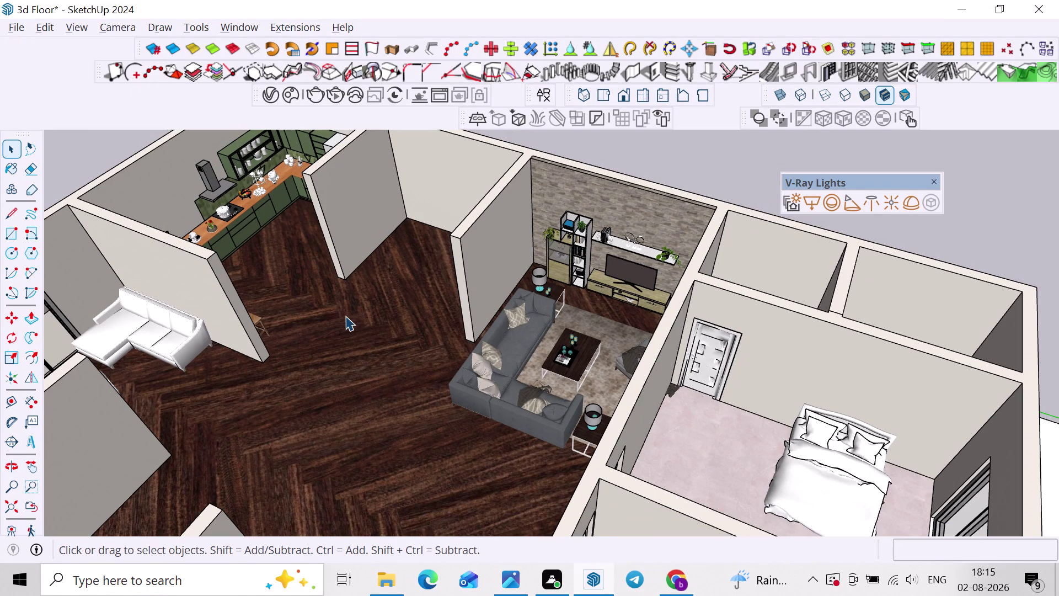
Save the model and search the Cosmos library for 'dining' instead of 'door'.
key(ctrl+s)
click(289, 96)
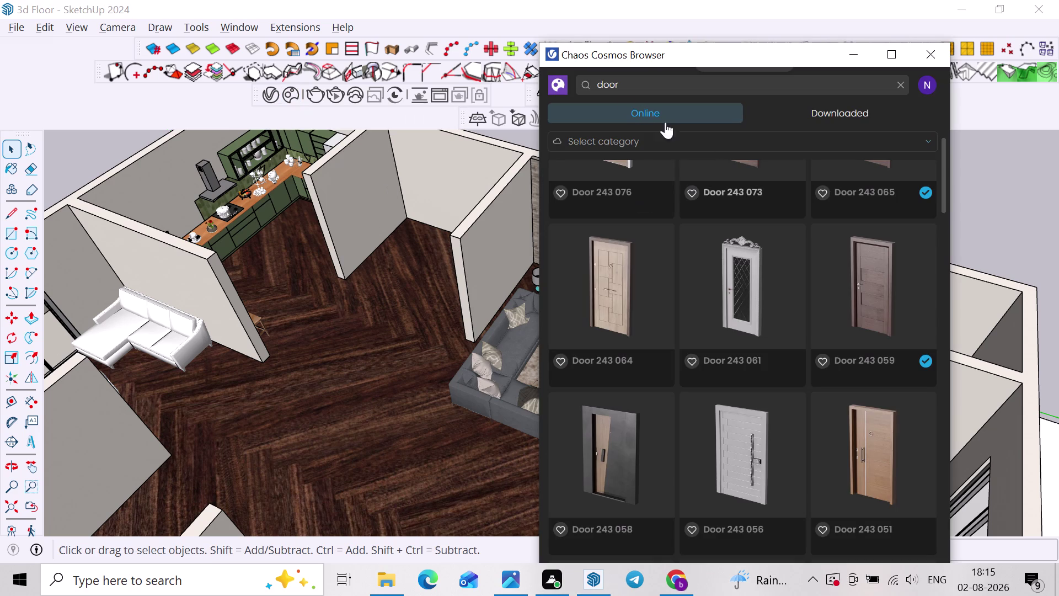
drag(627, 88, 570, 87)
text(di)
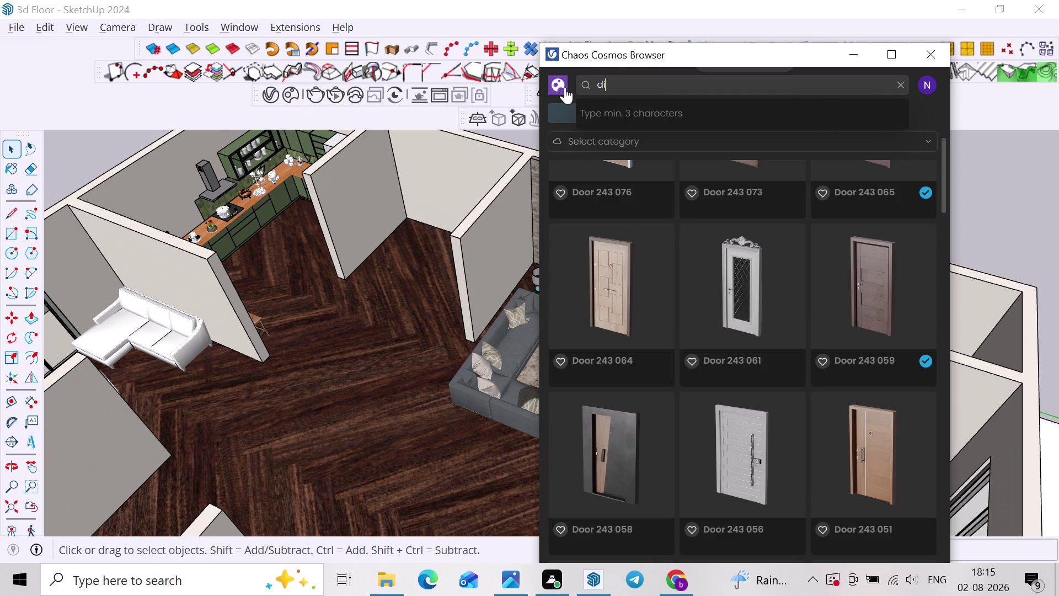
key(n)
key(i)
key(n)
key(g)
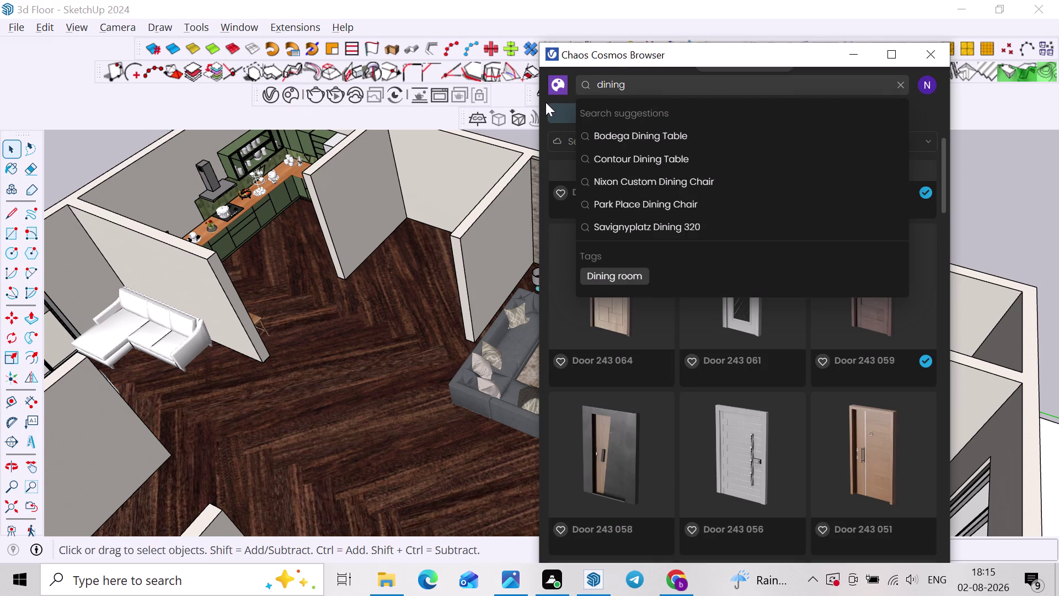
key(Return)
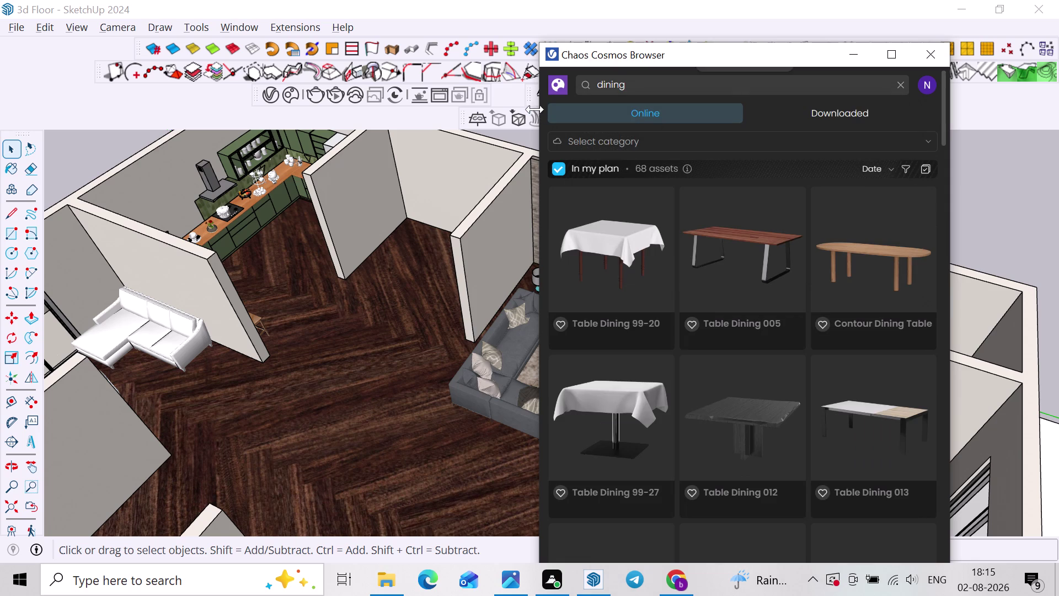
Scroll through the 'dining' search results.
scroll(down, 3)
scroll(down, 3)
scroll(down, 3)
scroll(down, 3)
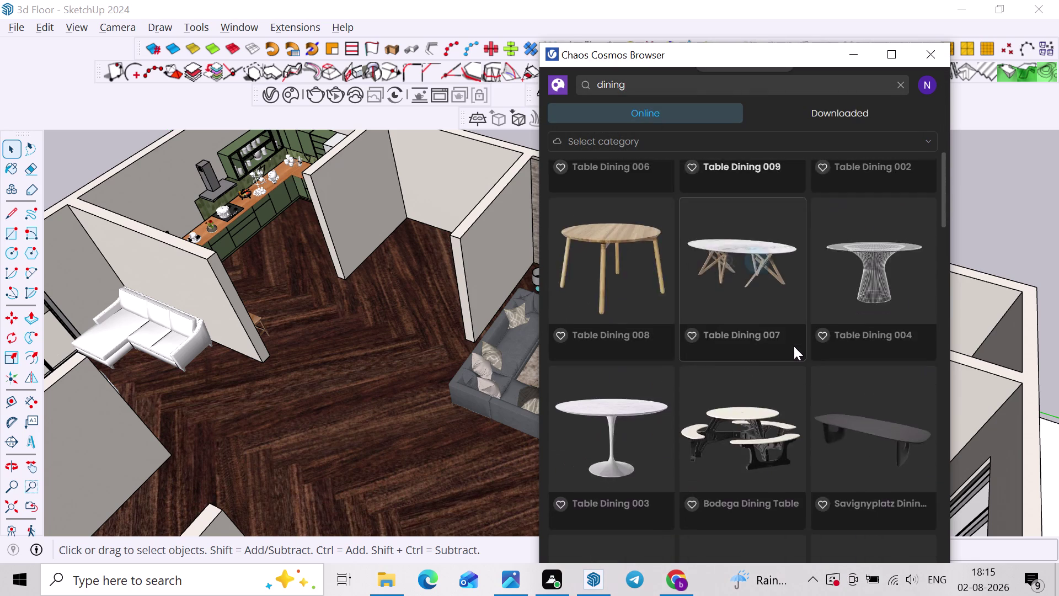
scroll(down, 3)
scroll(down, 3)
scroll(down, 3)
scroll(down, 3)
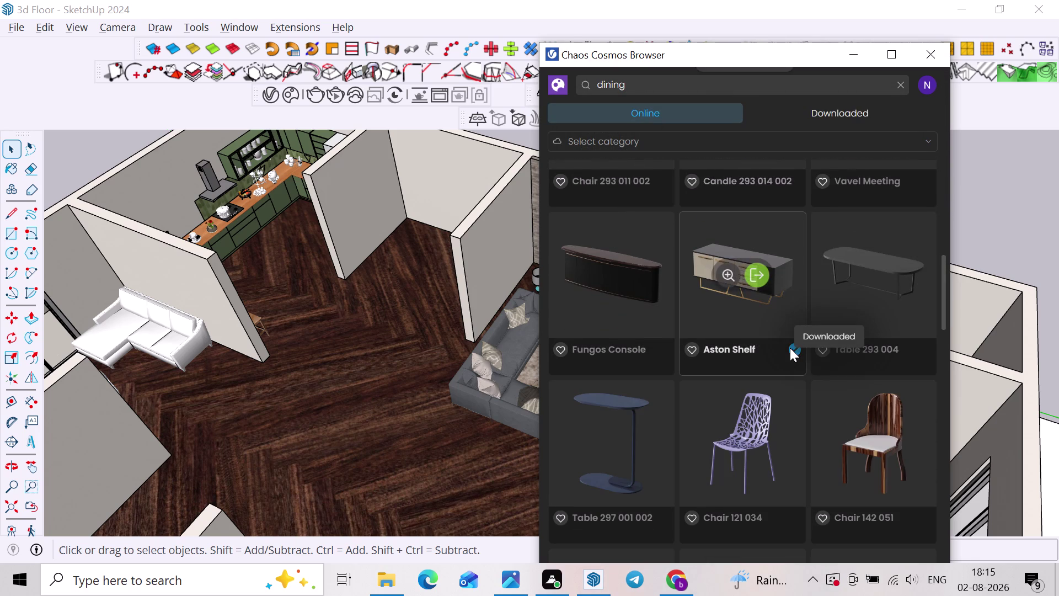
scroll(down, 3)
scroll(down, 3)
scroll(down, 3)
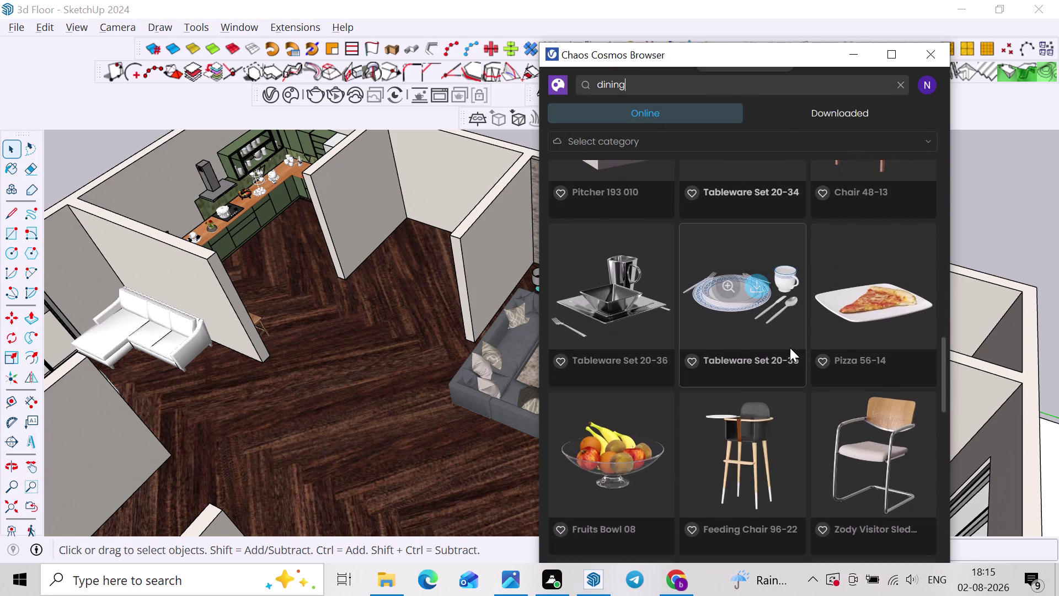
scroll(down, 3)
scroll(down, 3)
scroll(down, 3)
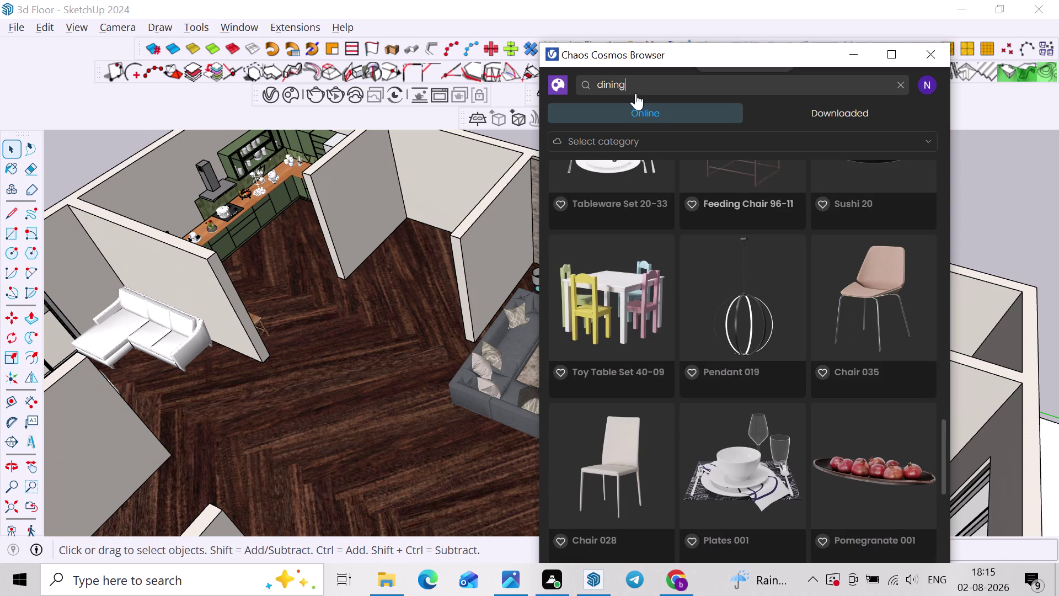
Refine the search query to 'dining table'.
key(space)
text(ta)
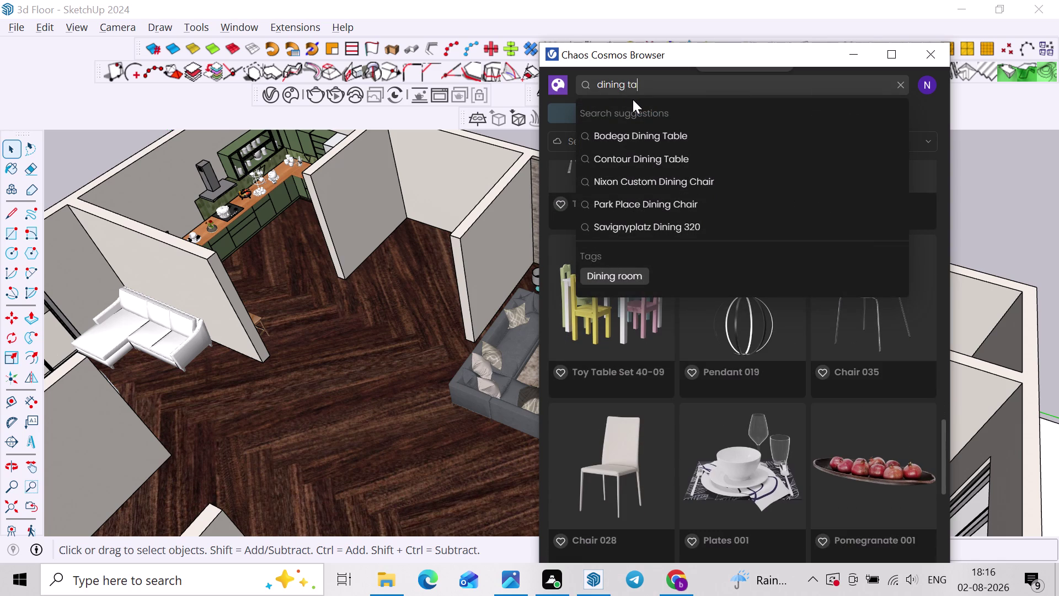
key(n)
key(b)
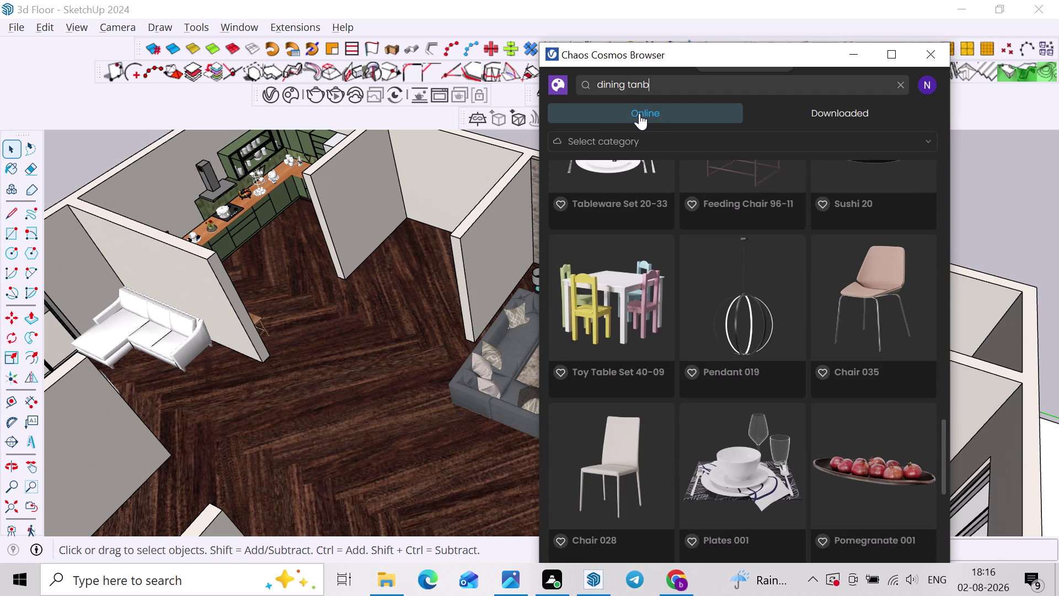
key(BackSpace)
key(BackSpace)
key(b)
text(le)
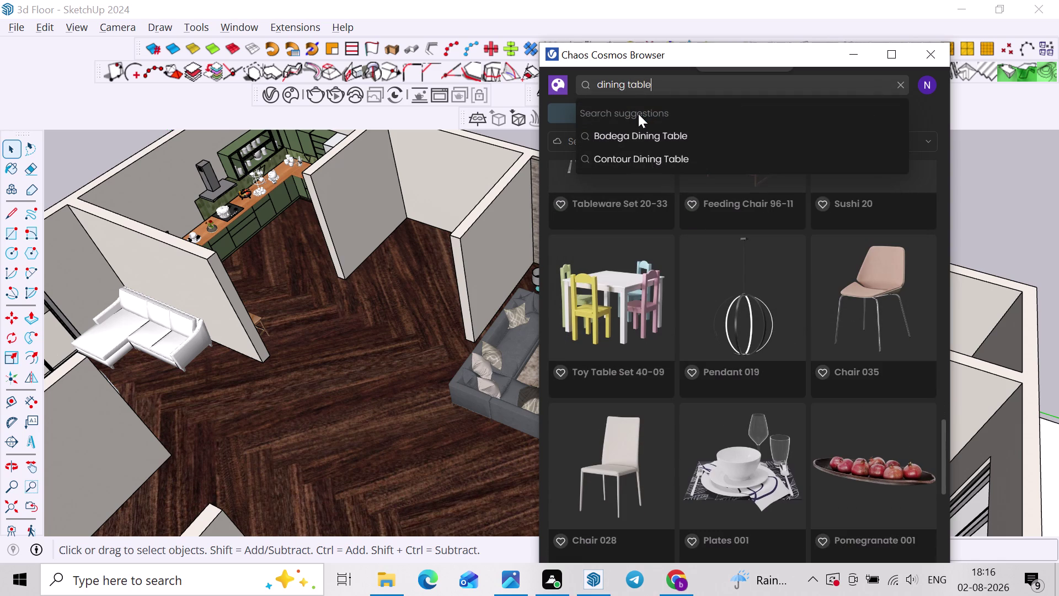
key(Return)
Browse the dining table results and start downloading Furniture Set 193 001.
scroll(down, 3)
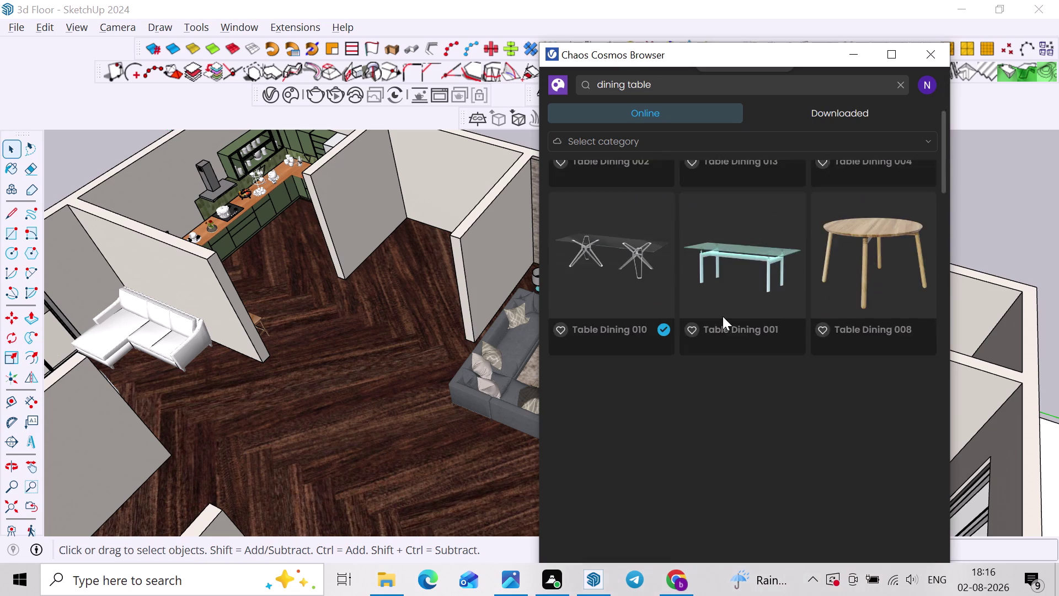
scroll(down, 3)
scroll(down, 3)
scroll(down, 3)
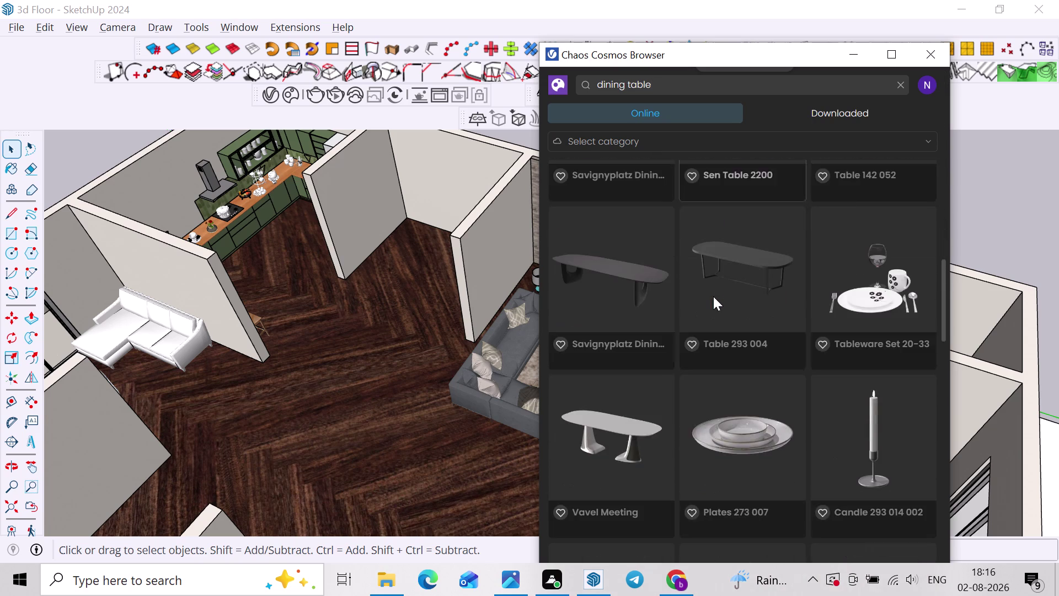
scroll(down, 3)
scroll(down, 3)
scroll(down, 3)
scroll(down, 3)
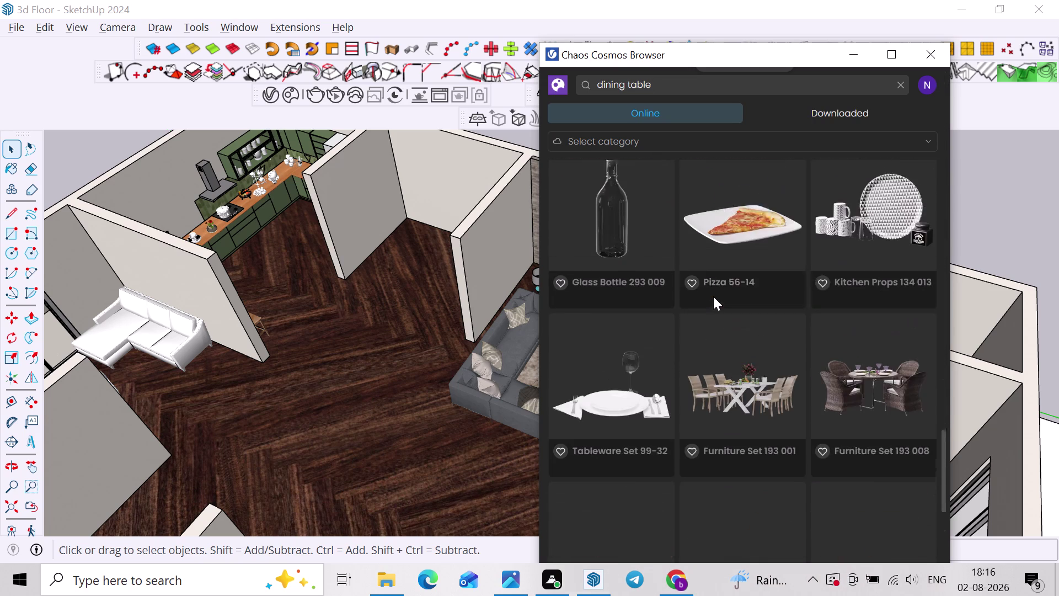
scroll(down, 3)
scroll(up, 3)
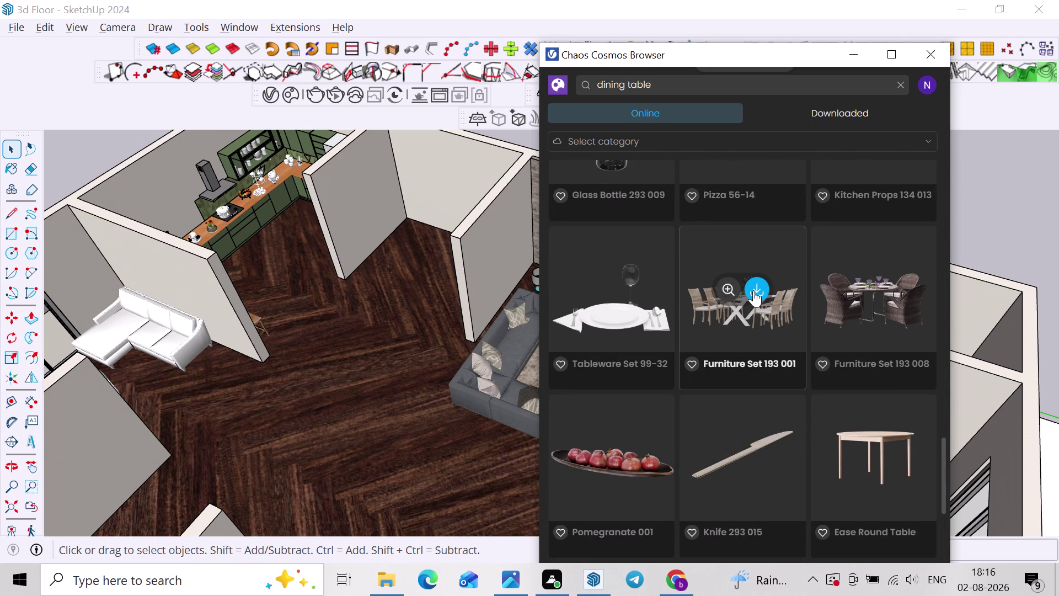
click(754, 291)
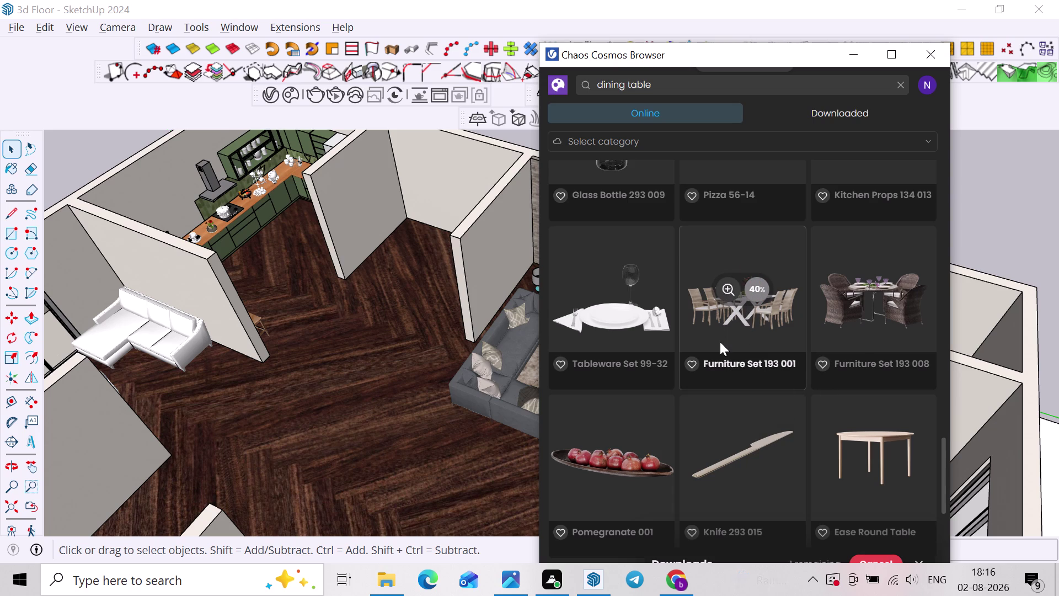
Import the finished Furniture Set 193 001 download into the SketchUp model.
scroll(down, 3)
scroll(up, 3)
scroll(up, 3)
click(762, 290)
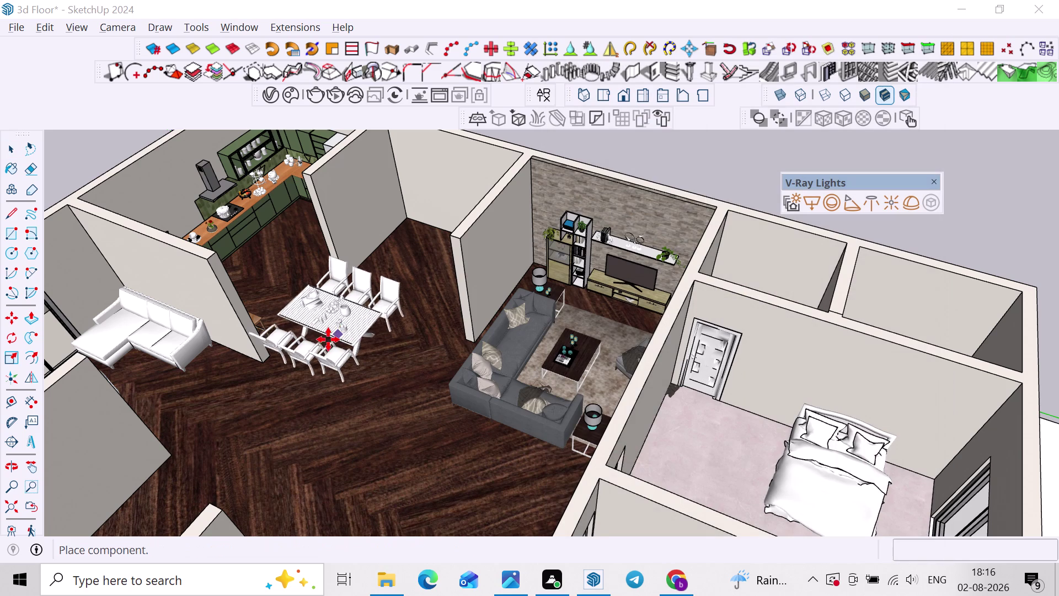
Drop the dining set onto the floor and close the Cosmos Browser.
scroll(up, 3)
scroll(up, 3)
scroll(up, 3)
scroll(up, 3)
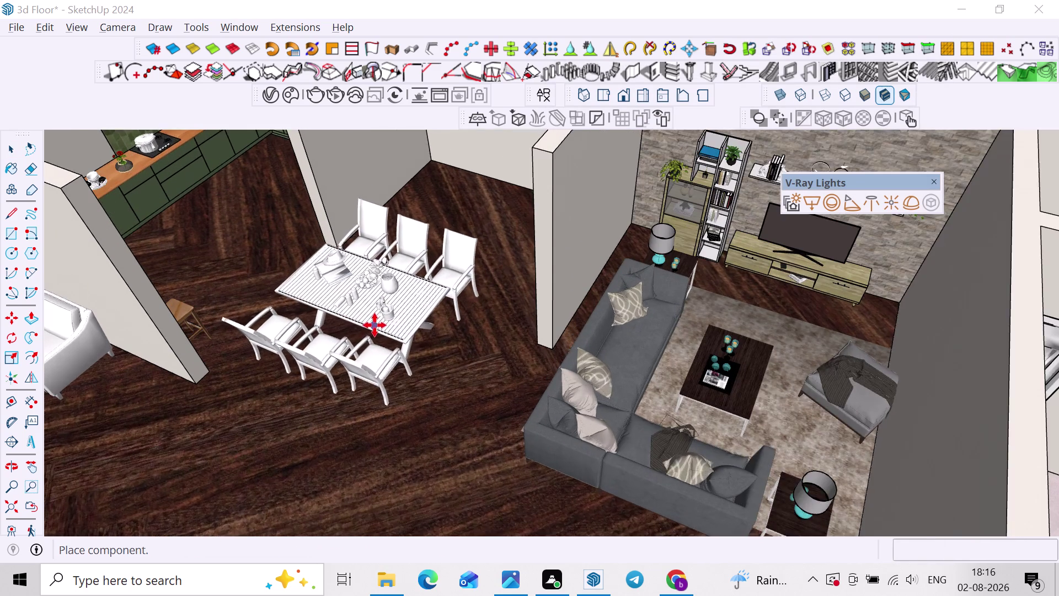
scroll(up, 3)
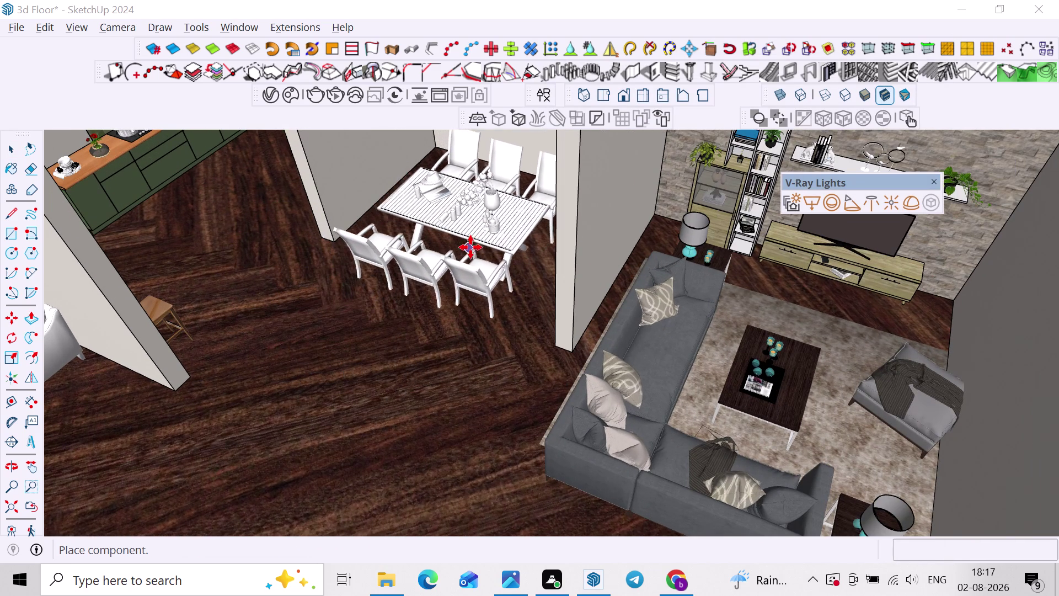
click(475, 238)
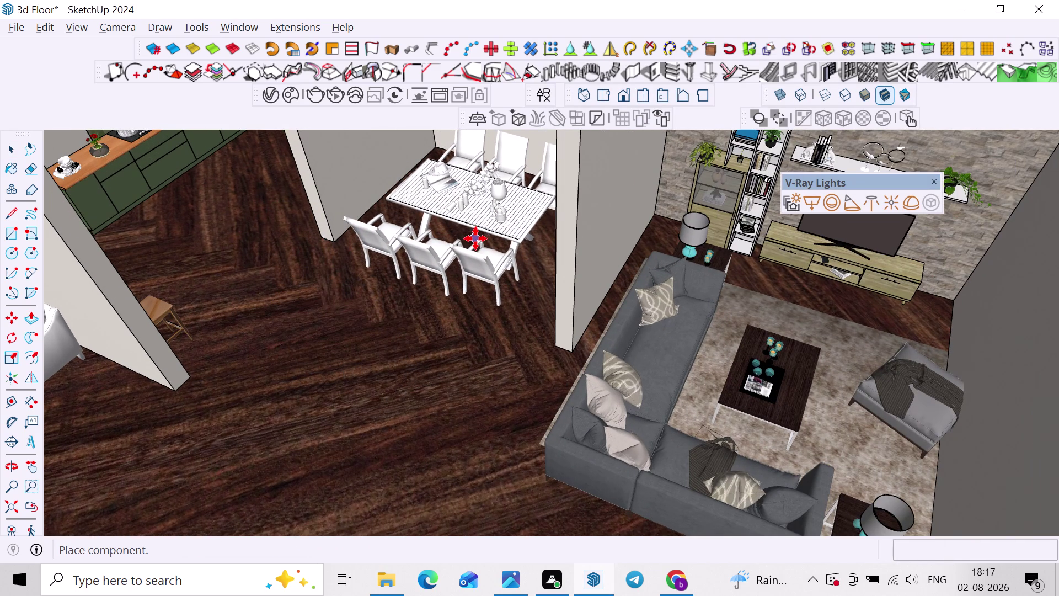
key(Escape)
scroll(down, 3)
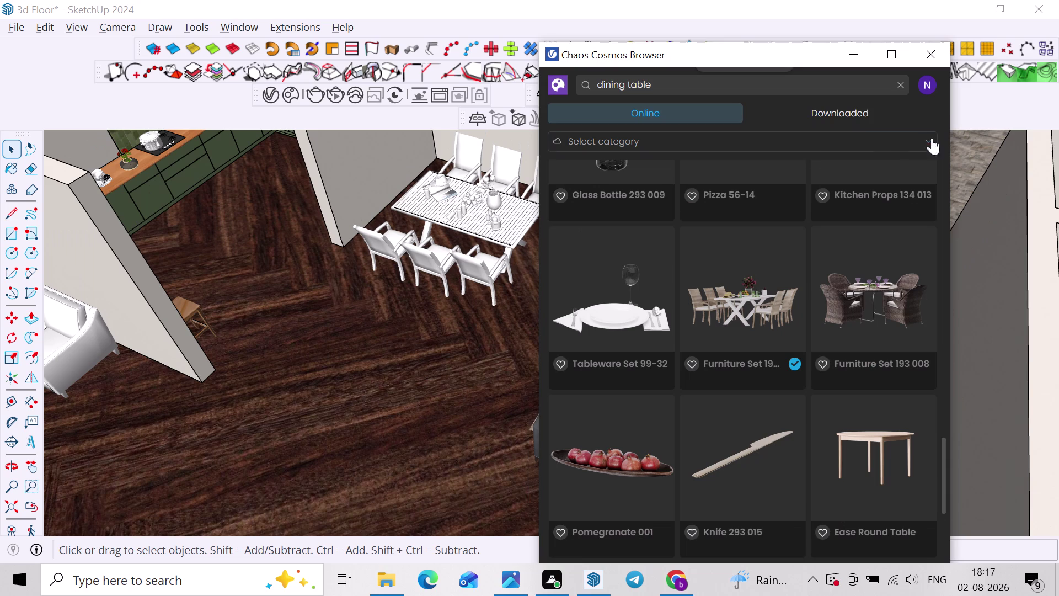
click(920, 55)
Rotate the dining set 90 degrees.
middle_drag(243, 325, 358, 344)
scroll(up, 3)
key(Escape)
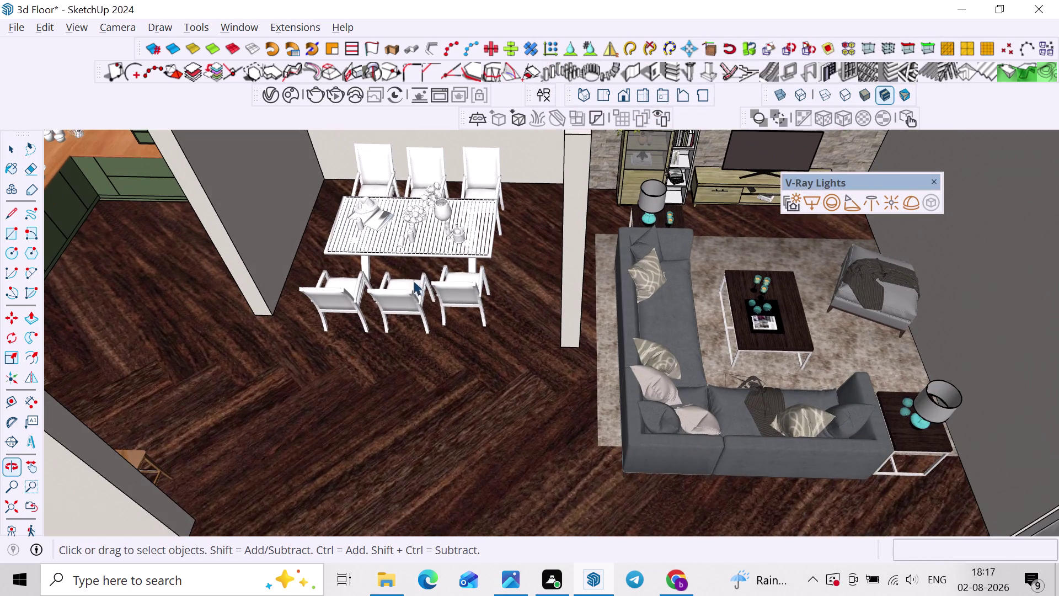
scroll(up, 3)
click(452, 235)
key(q)
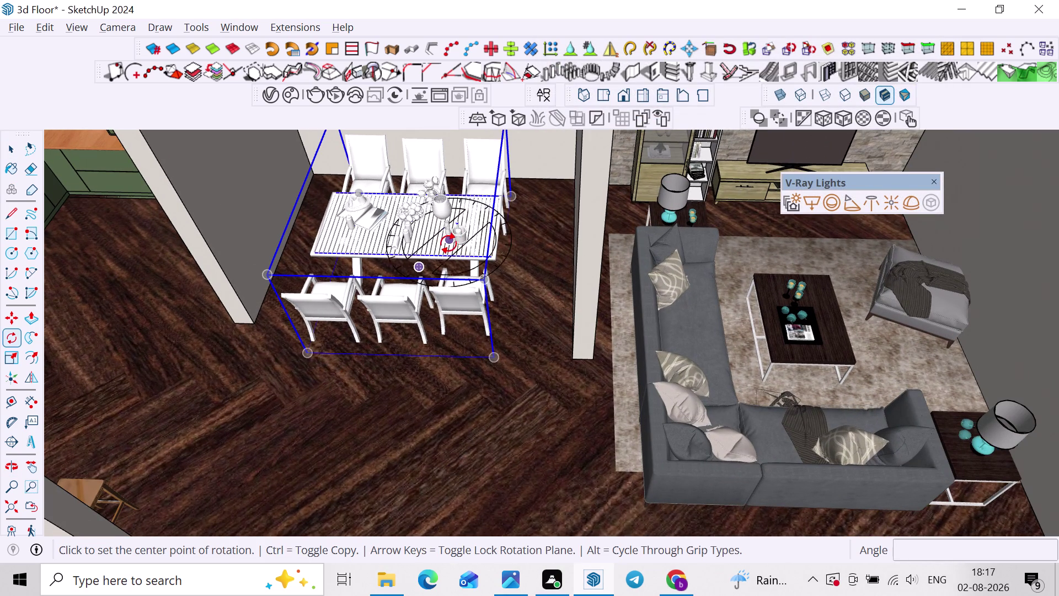
key(Up)
click(428, 367)
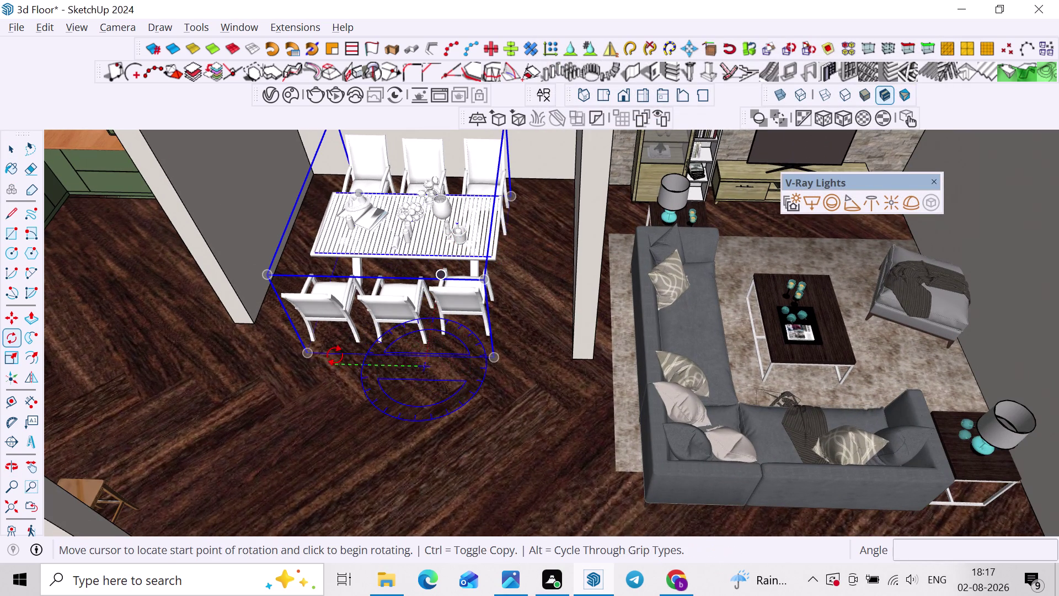
click(335, 355)
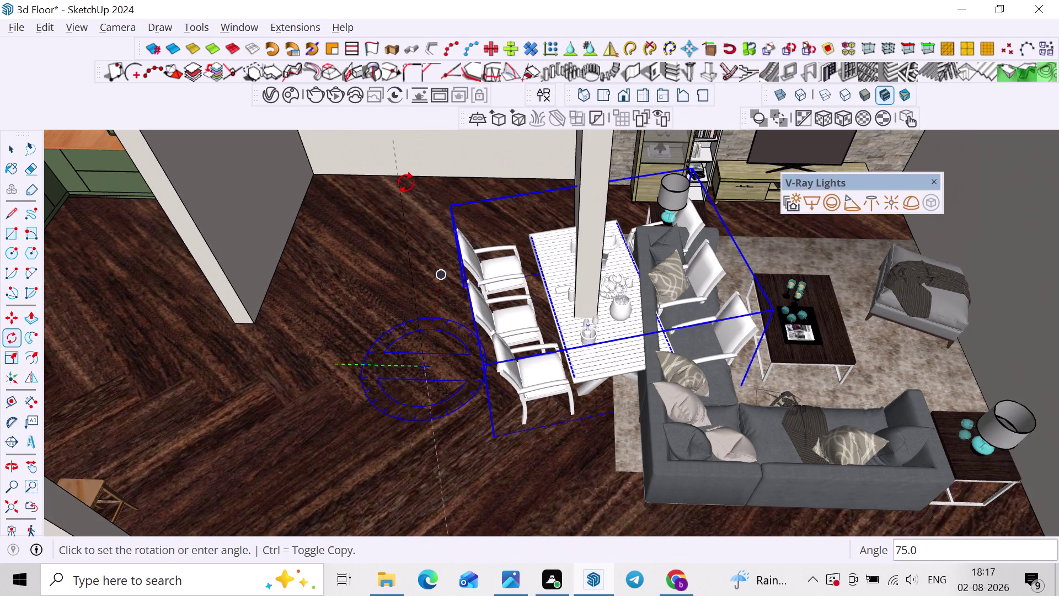
text(90)
key(Return)
scroll(up, 3)
key(space)
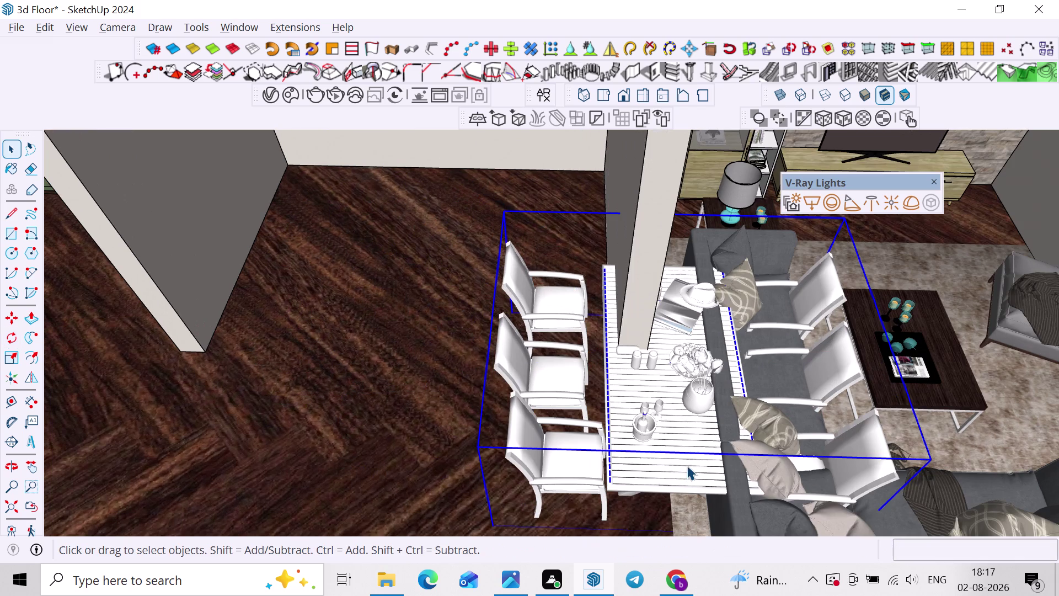
Move the dining set into the dining area between the kitchen and living walls.
key(m)
click(691, 462)
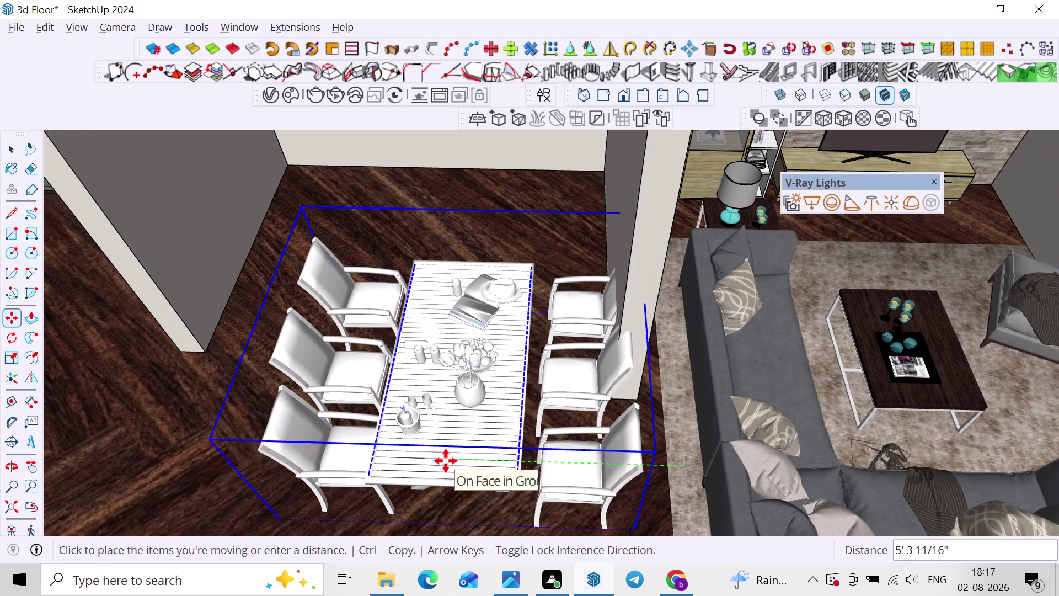
click(406, 461)
click(414, 406)
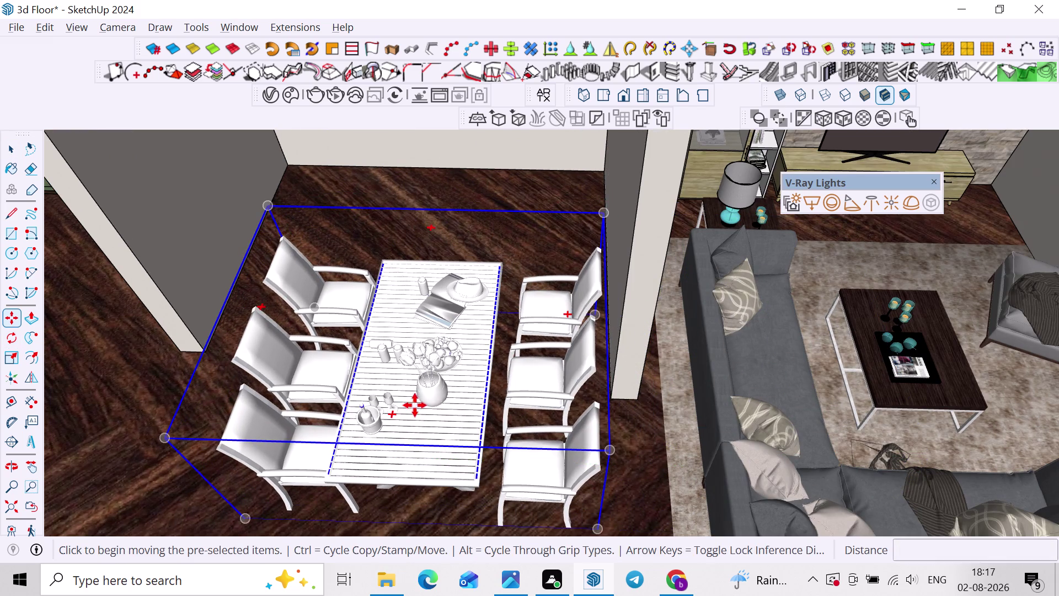
click(438, 276)
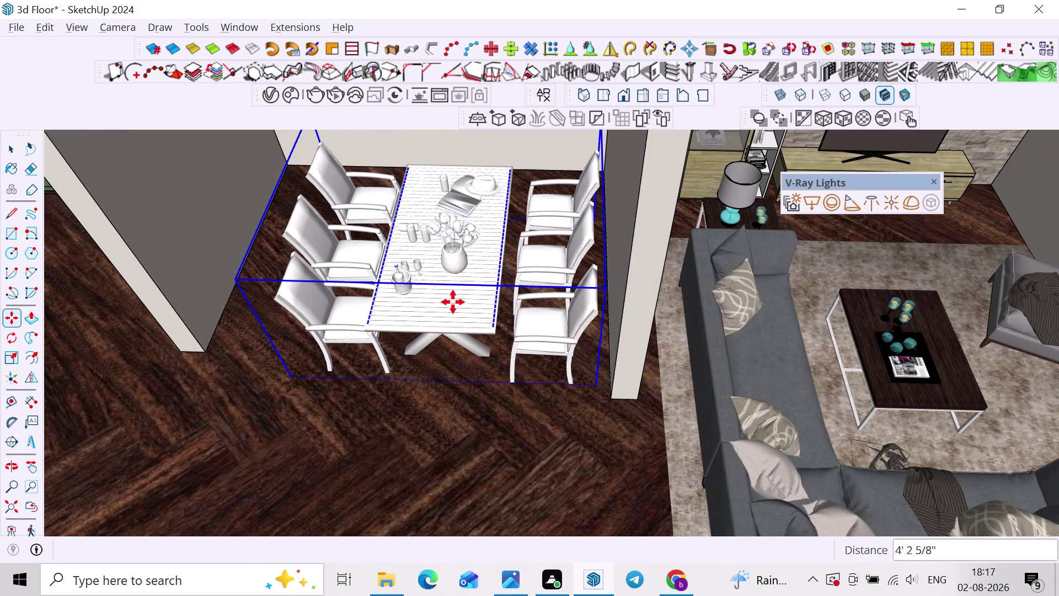
click(453, 301)
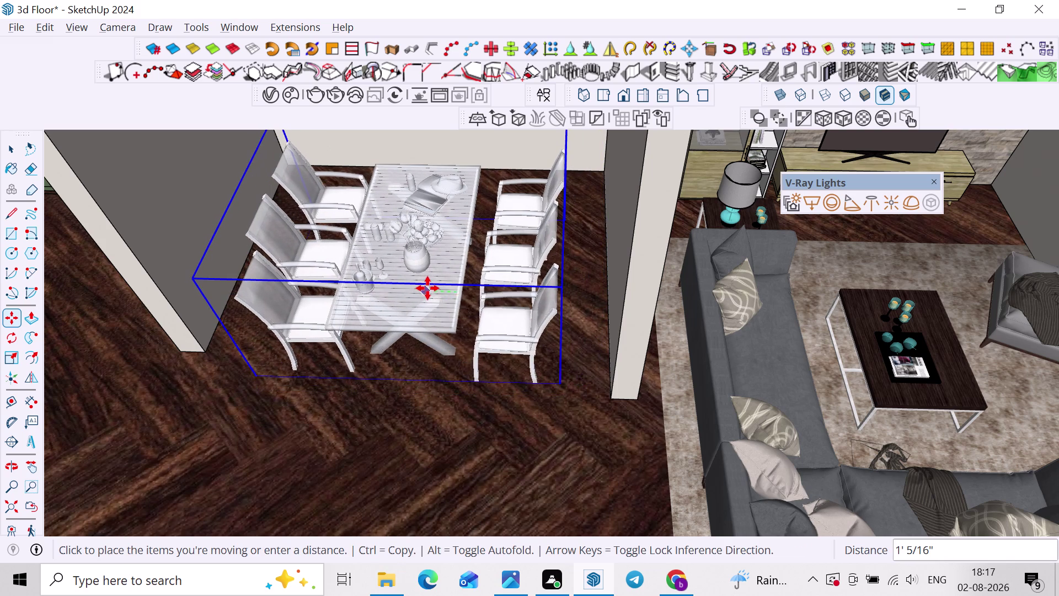
click(428, 288)
scroll(down, 3)
key(space)
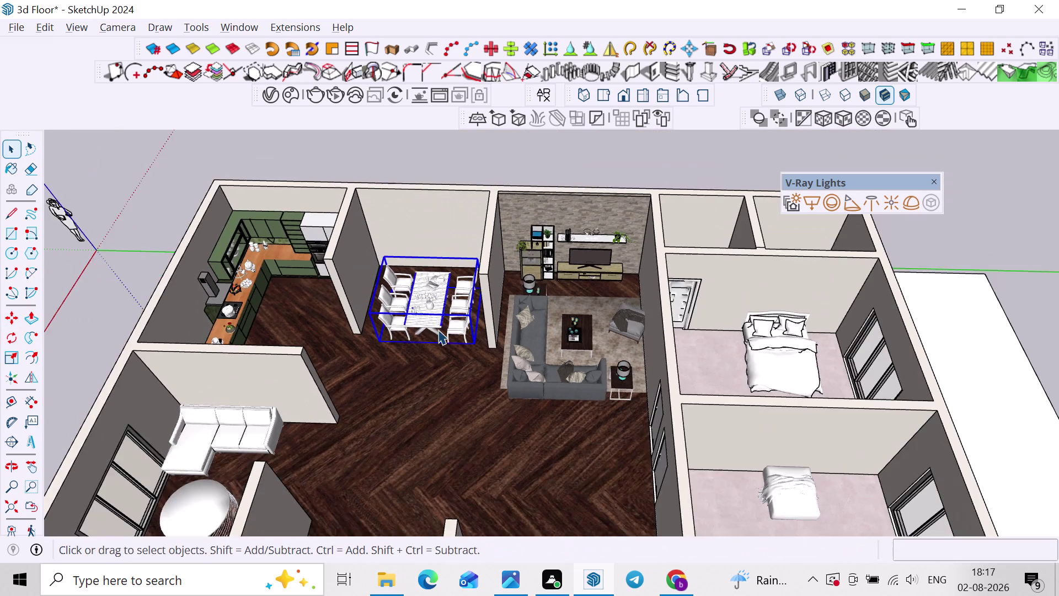
Deselect the set, orbit around the dining room to check placement, then switch windows.
middle_drag(433, 351, 409, 426)
scroll(down, 3)
click(492, 179)
middle_drag(574, 304, 421, 315)
scroll(up, 3)
middle_drag(467, 301, 581, 282)
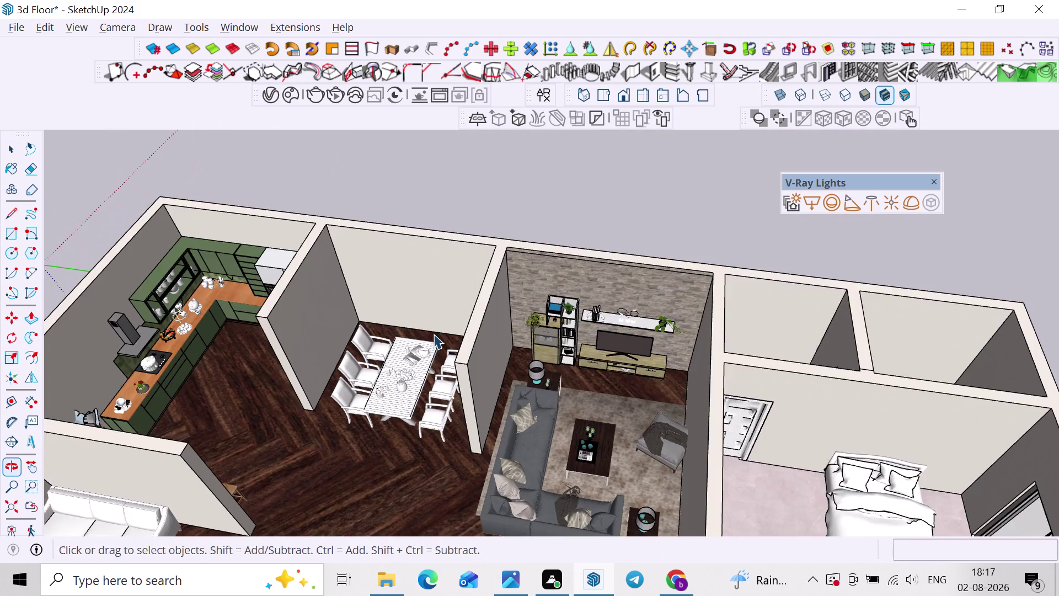
middle_drag(430, 335, 478, 298)
scroll(down, 3)
middle_drag(445, 372, 361, 354)
scroll(up, 3)
middle_drag(409, 299, 472, 297)
scroll(up, 3)
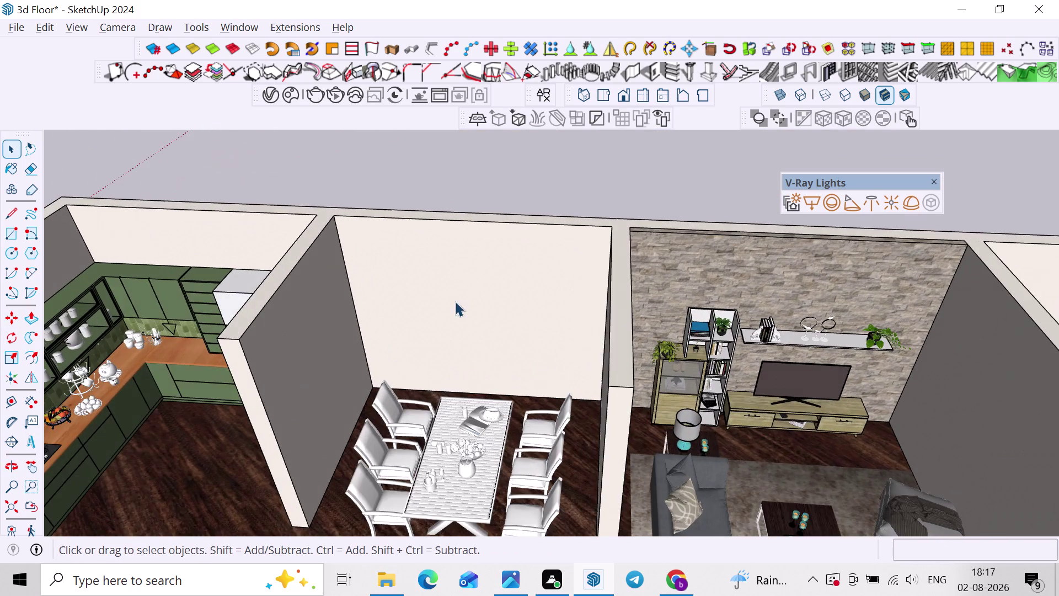
scroll(down, 3)
middle_drag(518, 362, 479, 356)
scroll(up, 3)
scroll(down, 3)
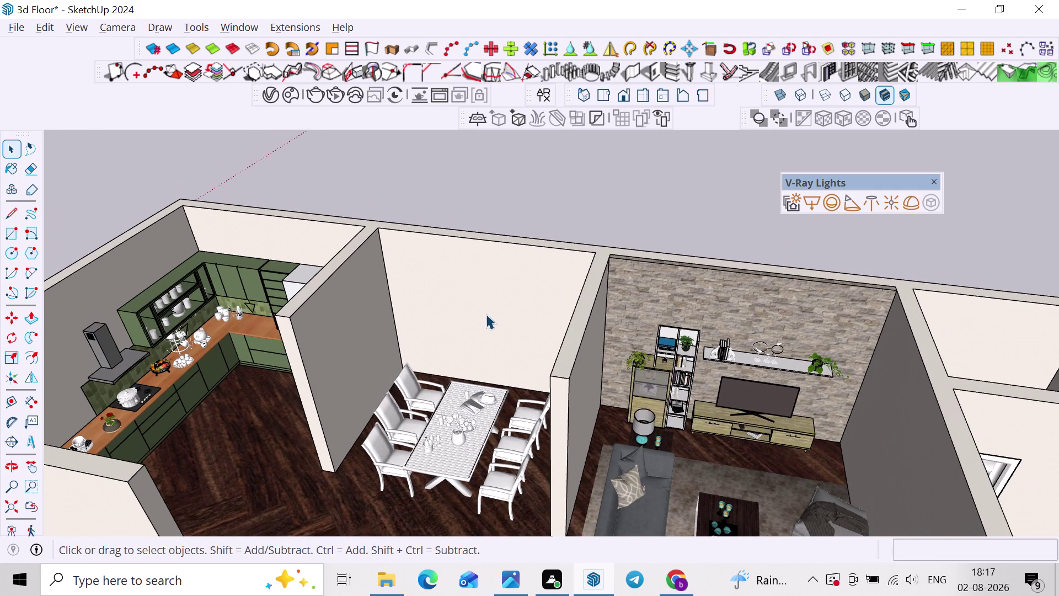
scroll(down, 3)
middle_drag(481, 325, 374, 334)
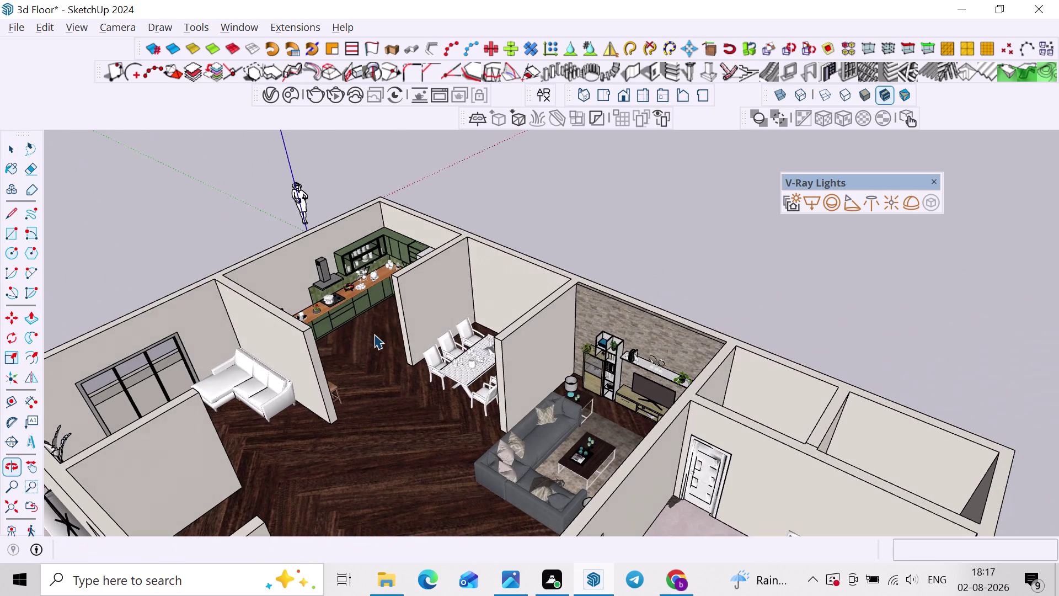
key(alt+Tab)
click(548, 314)
View the 14193.webp reference floor plan in Windows Photos.
key(alt+Tab)
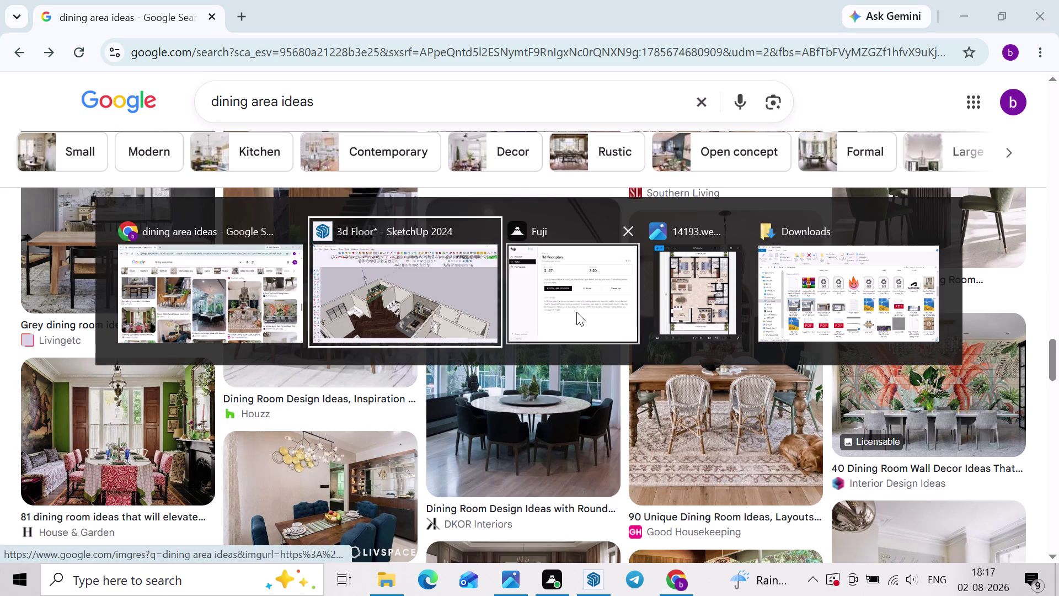
click(728, 304)
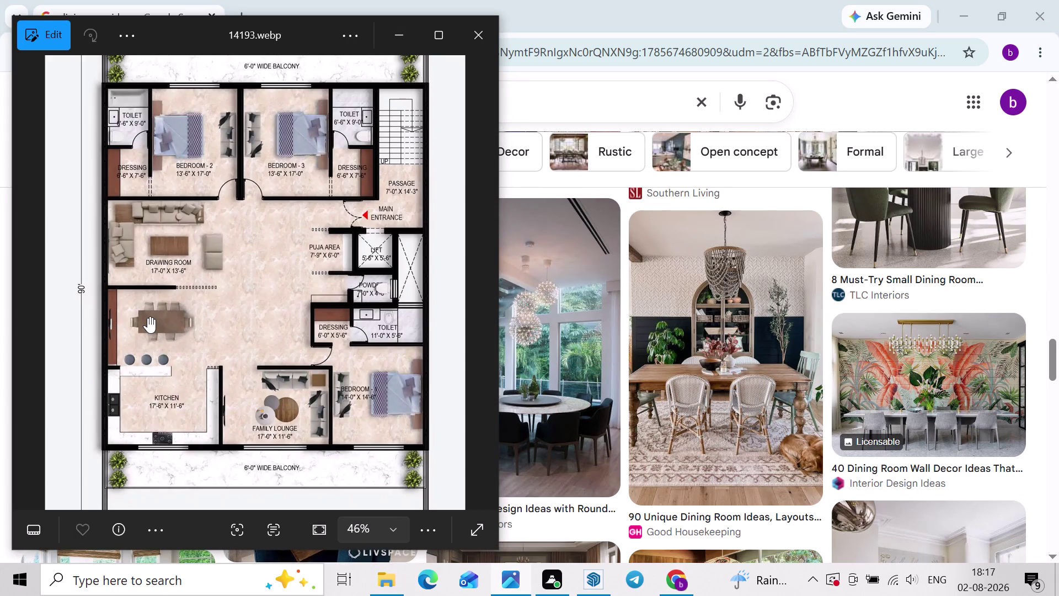
key(alt+Tab)
scroll(down, 3)
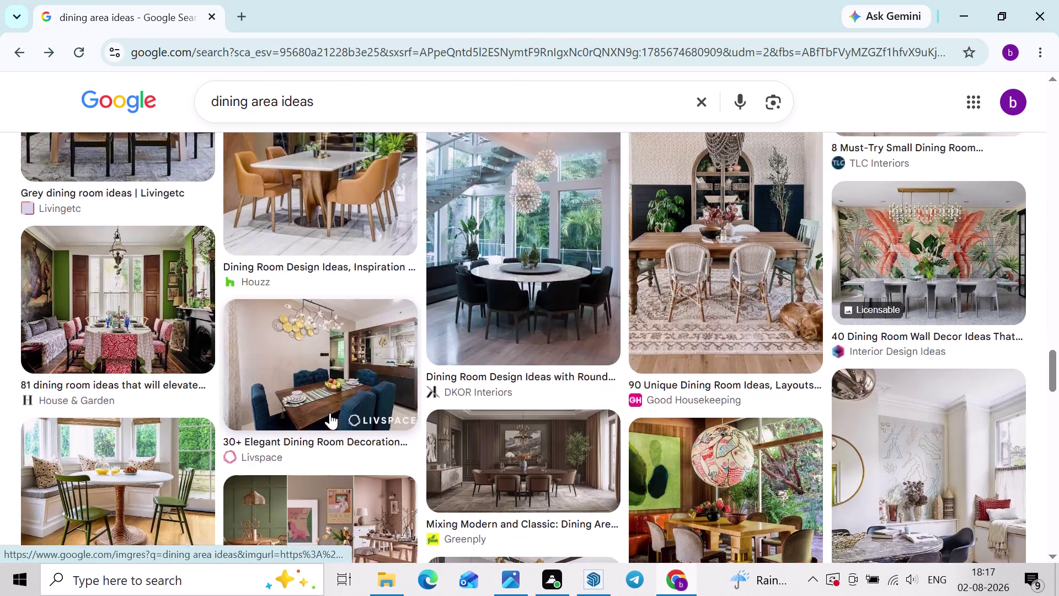
Return to SketchUp and orbit the floor model overview.
key(alt+Tab)
click(520, 315)
scroll(down, 3)
middle_drag(413, 377, 553, 375)
scroll(up, 3)
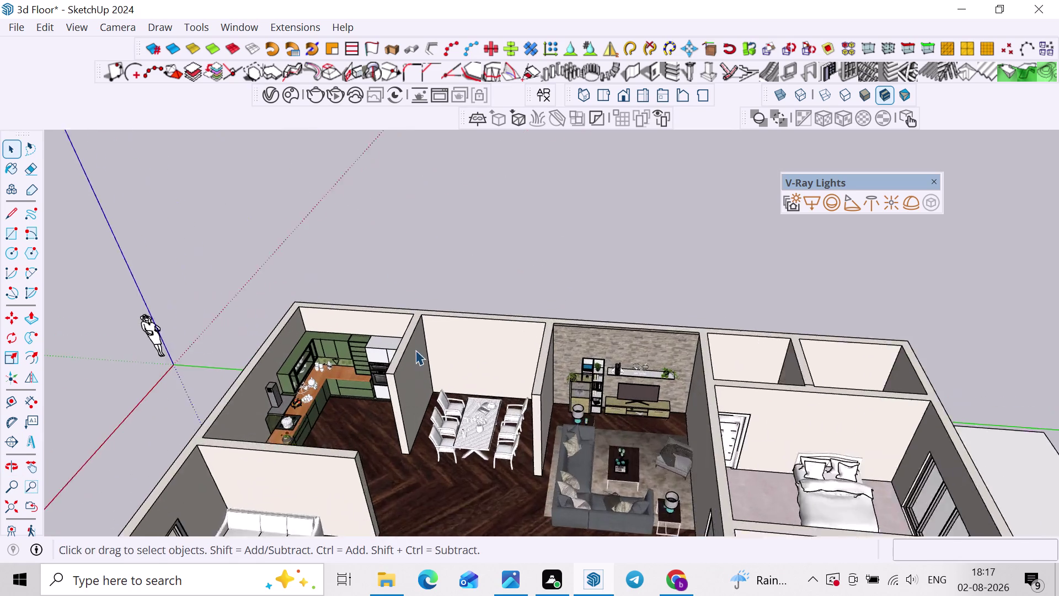
Orbit to the living room and select the sliding window beside the white sofa.
scroll(up, 3)
middle_drag(429, 347, 436, 320)
double_click(434, 363)
scroll(down, 3)
middle_drag(484, 380, 463, 298)
scroll(down, 3)
click(503, 216)
middle_drag(608, 333, 456, 364)
scroll(up, 3)
click(336, 307)
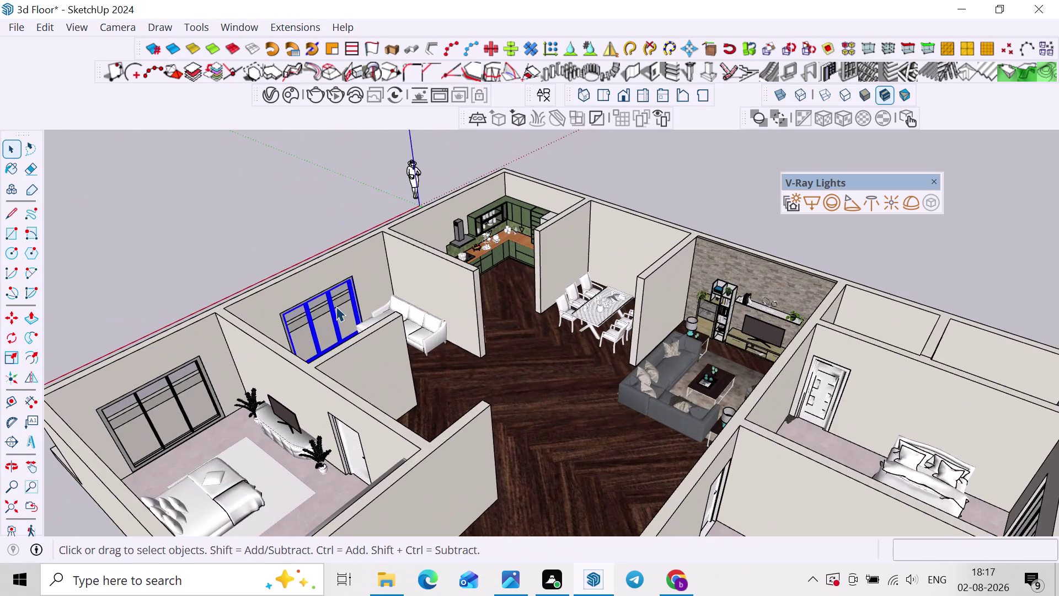
middle_drag(334, 310, 216, 342)
scroll(up, 3)
Move a copy of the sliding window outside the building.
key(m)
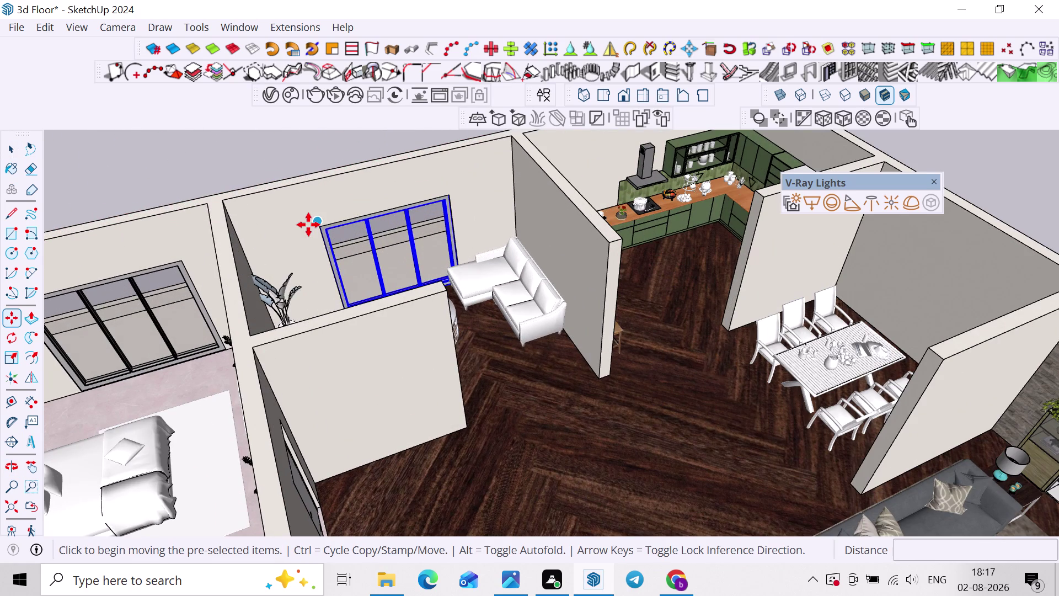
click(321, 234)
scroll(down, 3)
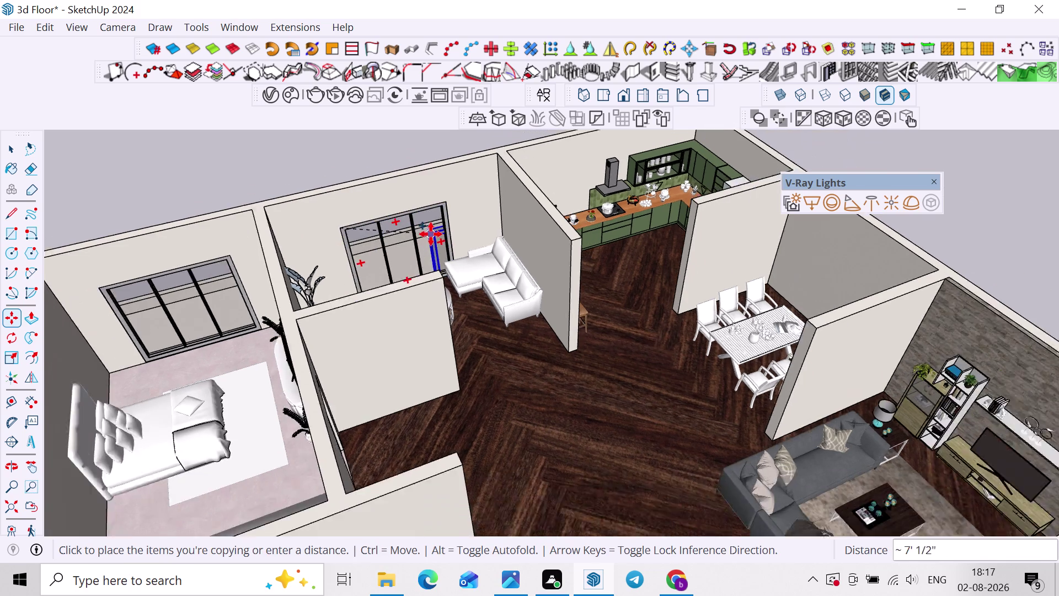
middle_drag(490, 242, 318, 326)
scroll(up, 3)
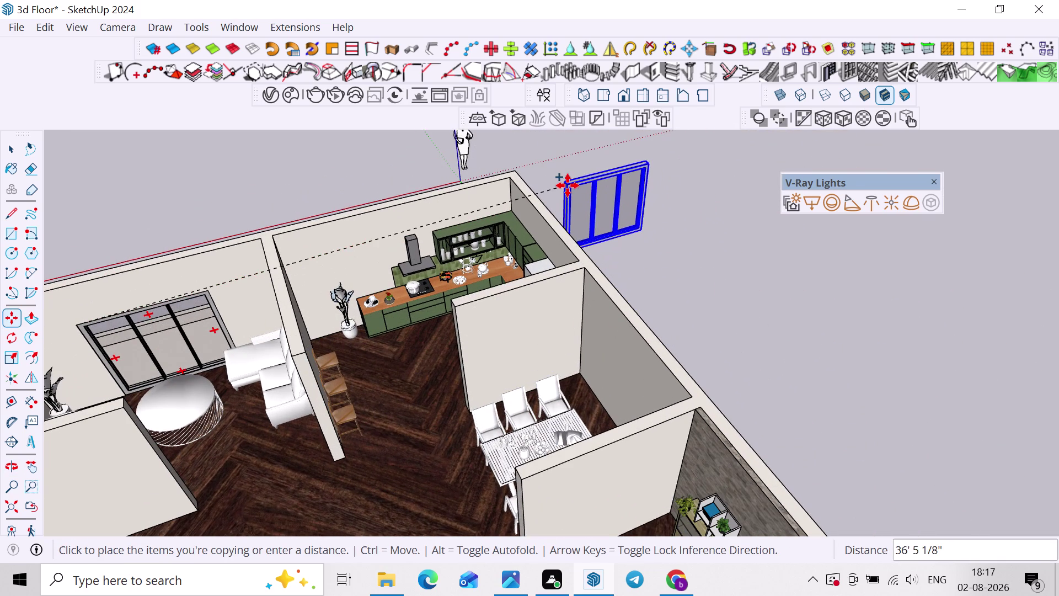
click(572, 199)
Rotate the window copy 90 degrees about its corner.
key(space)
key(q)
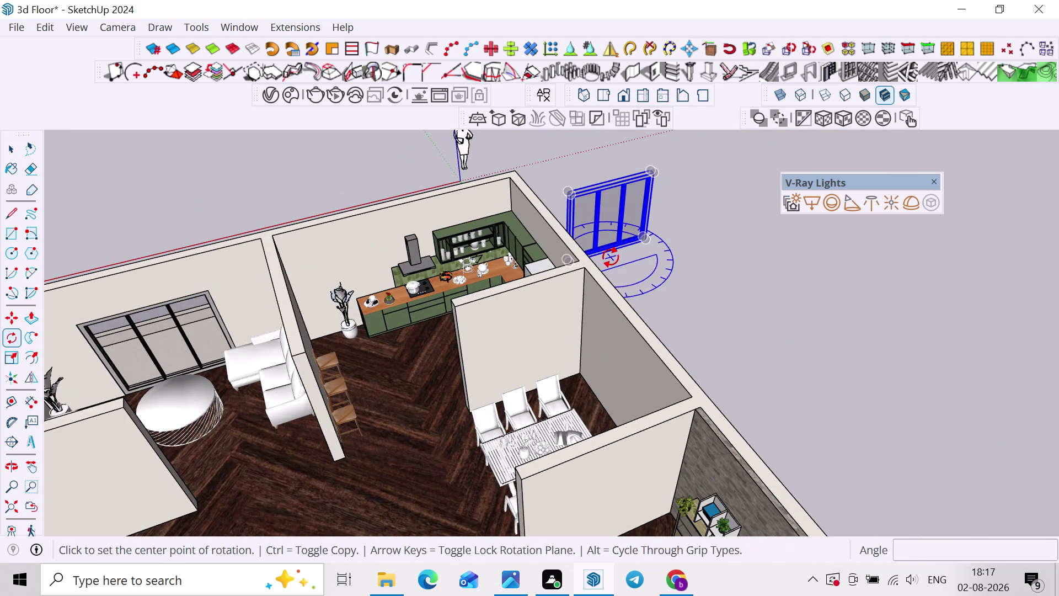
click(611, 257)
click(629, 254)
click(637, 283)
scroll(up, 3)
key(space)
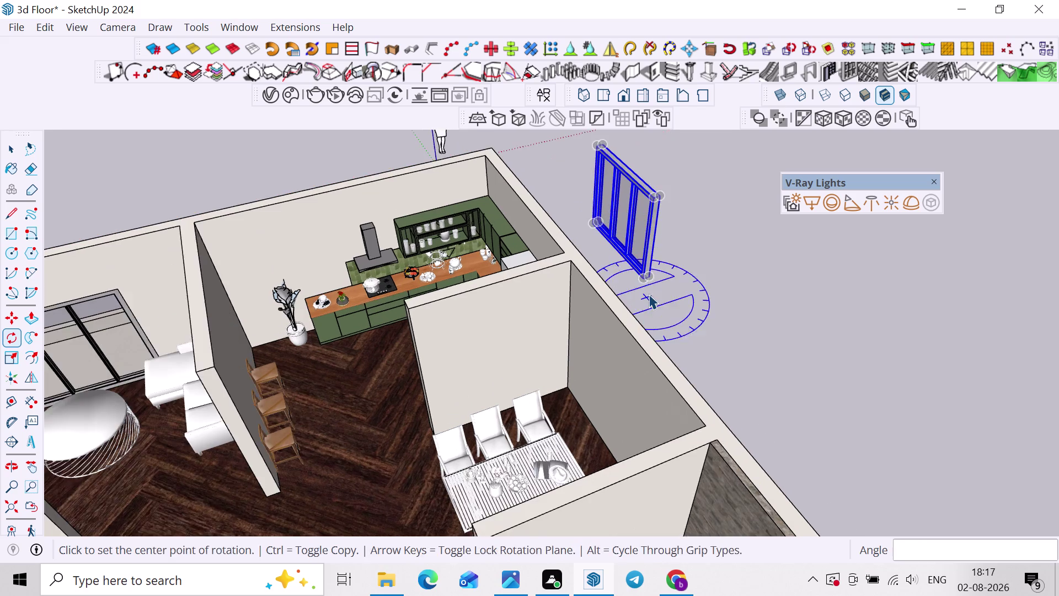
scroll(up, 3)
Place a Tape Measure guide line across the dining room wall.
middle_drag(649, 308, 410, 284)
middle_drag(531, 319, 752, 365)
middle_drag(688, 379, 731, 386)
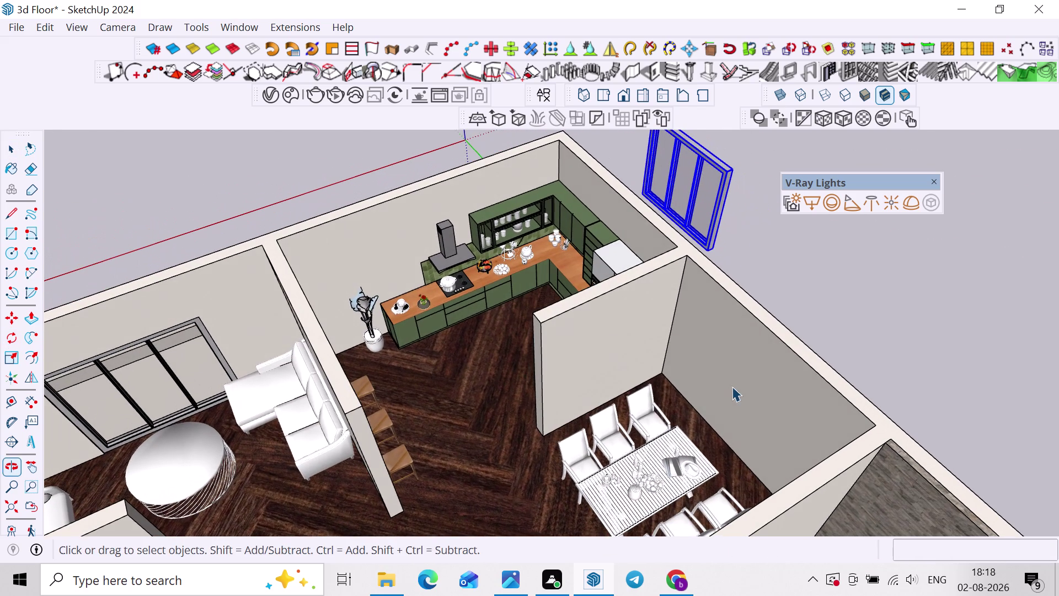
key(t)
scroll(up, 3)
click(677, 321)
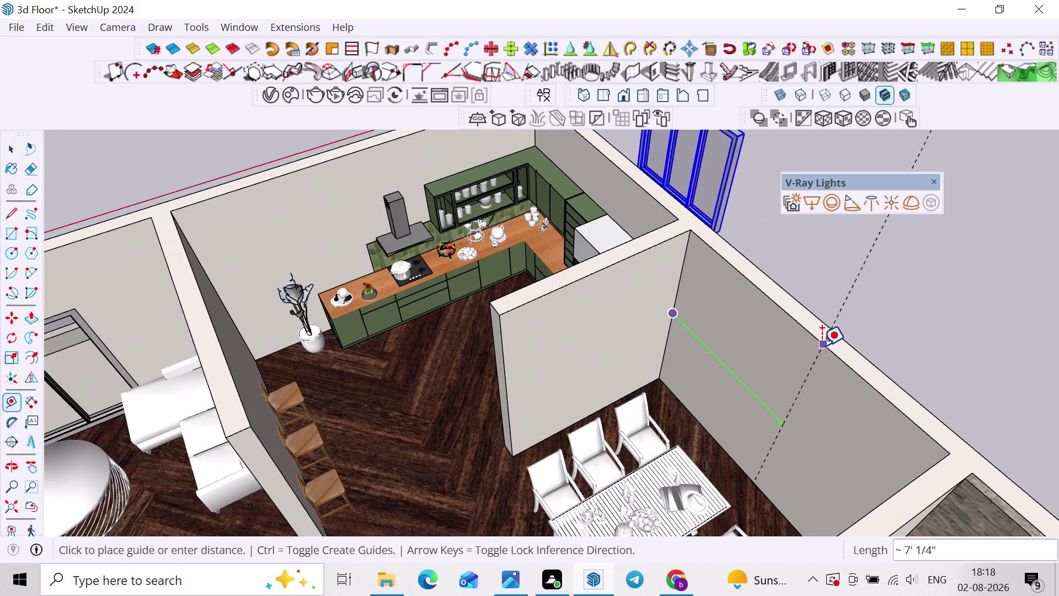
click(811, 335)
scroll(down, 3)
Move the rotated copy by its bottom corner onto the dining room wall behind the table.
key(space)
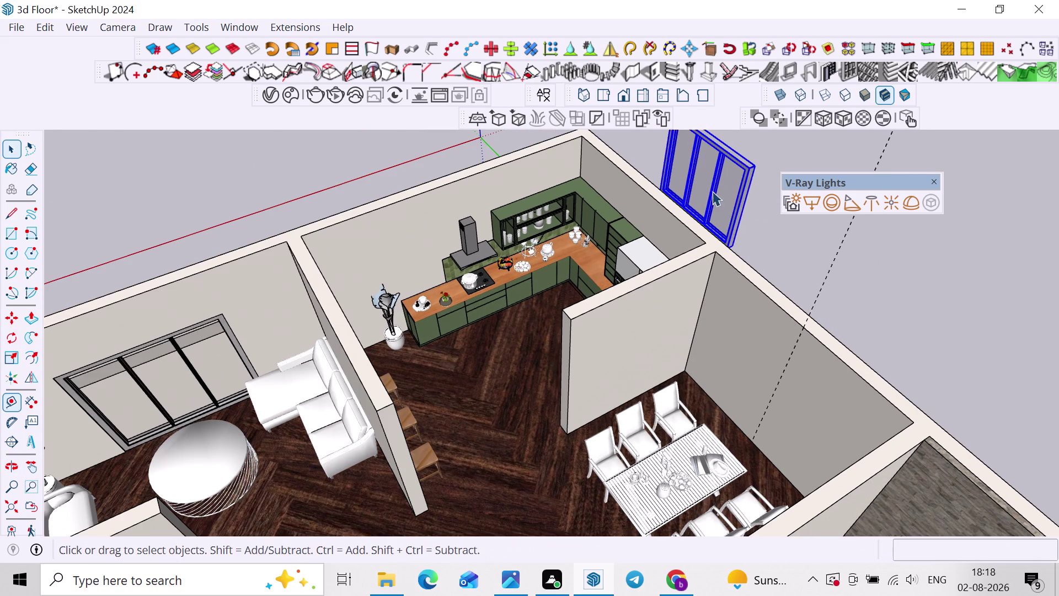
click(742, 221)
scroll(up, 3)
key(m)
scroll(up, 3)
middle_drag(723, 235, 632, 251)
scroll(up, 3)
middle_drag(776, 246, 506, 180)
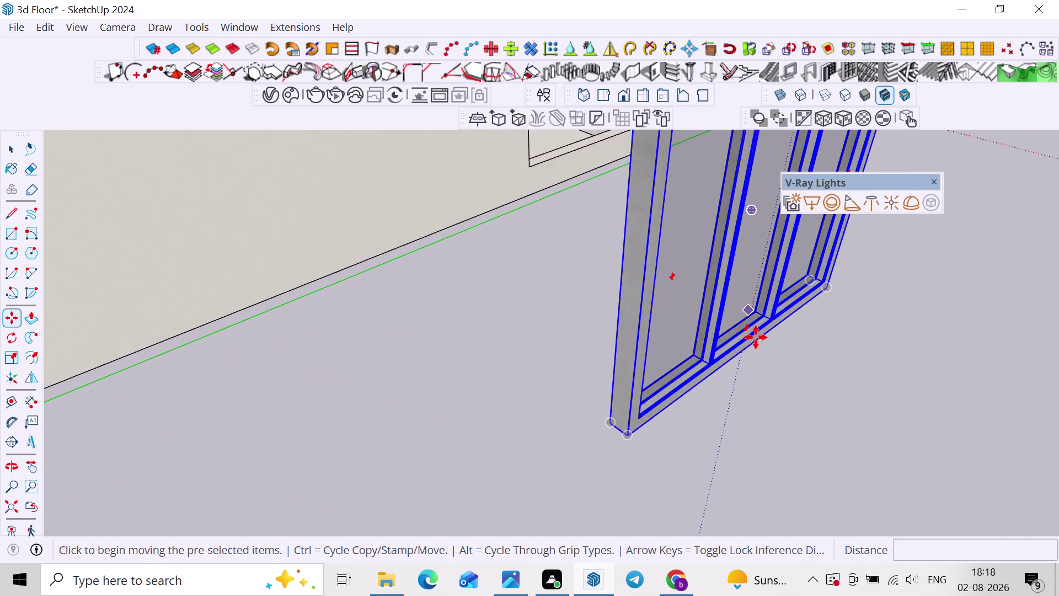
click(744, 352)
scroll(down, 3)
middle_drag(586, 293, 938, 333)
scroll(down, 3)
middle_drag(706, 412, 780, 284)
middle_drag(786, 464, 778, 263)
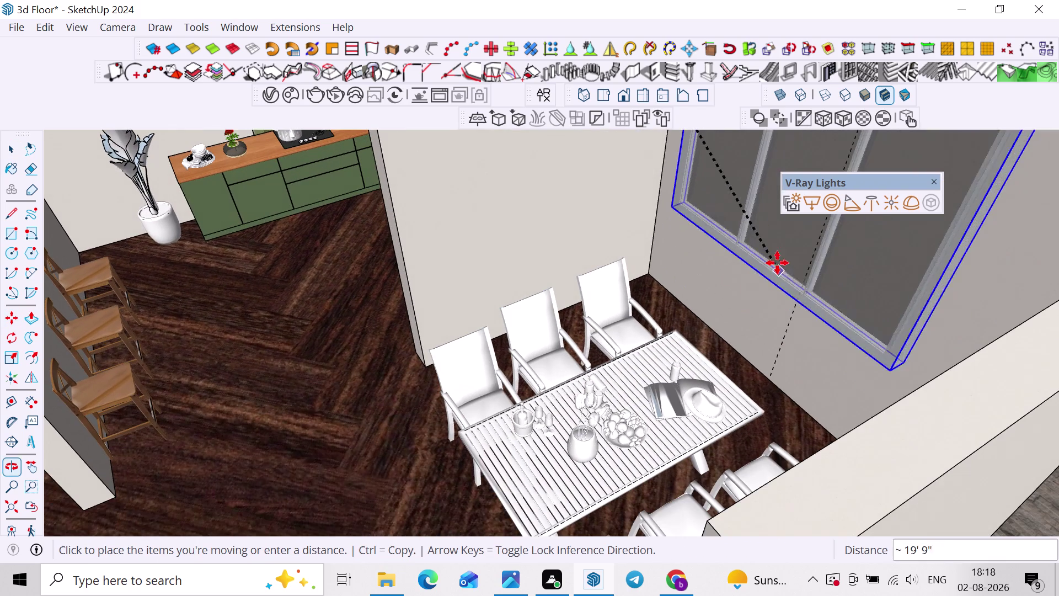
click(777, 377)
Nudge the placed window flush against the dining wall.
scroll(down, 3)
middle_drag(783, 360, 783, 375)
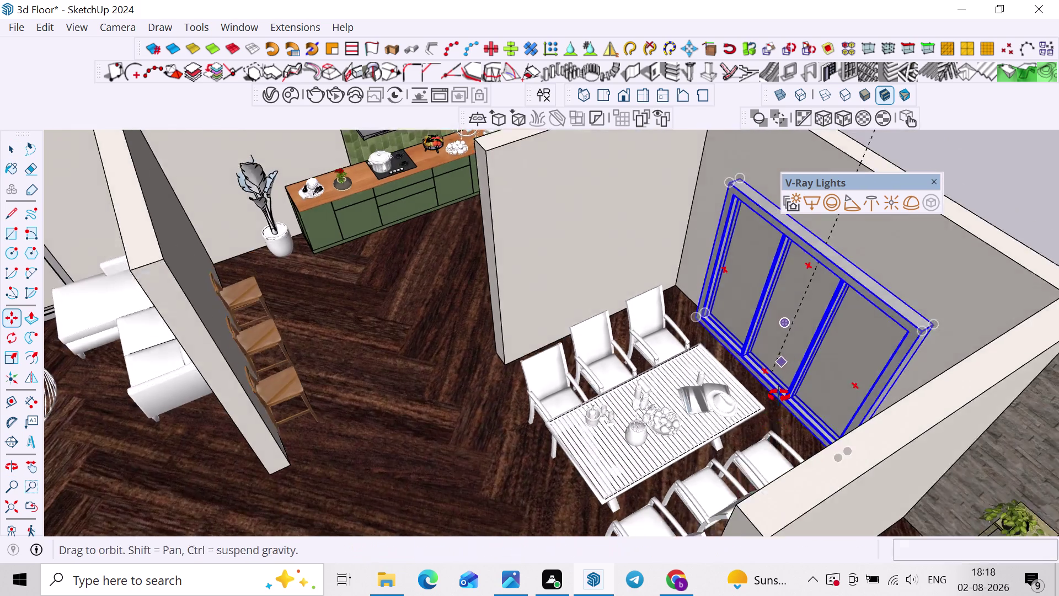
middle_drag(783, 375, 770, 432)
scroll(up, 3)
click(681, 321)
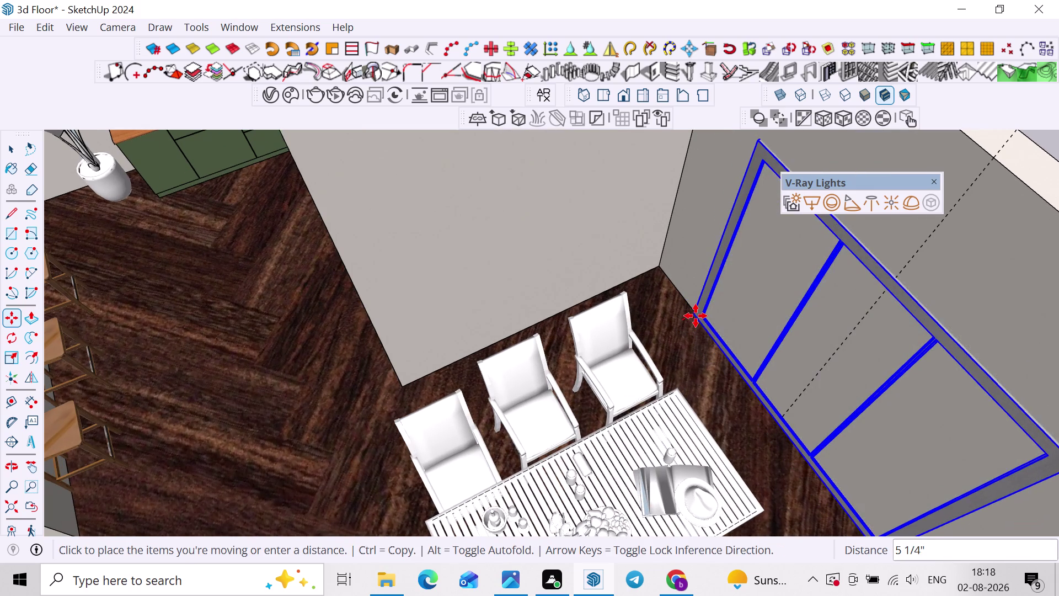
click(695, 316)
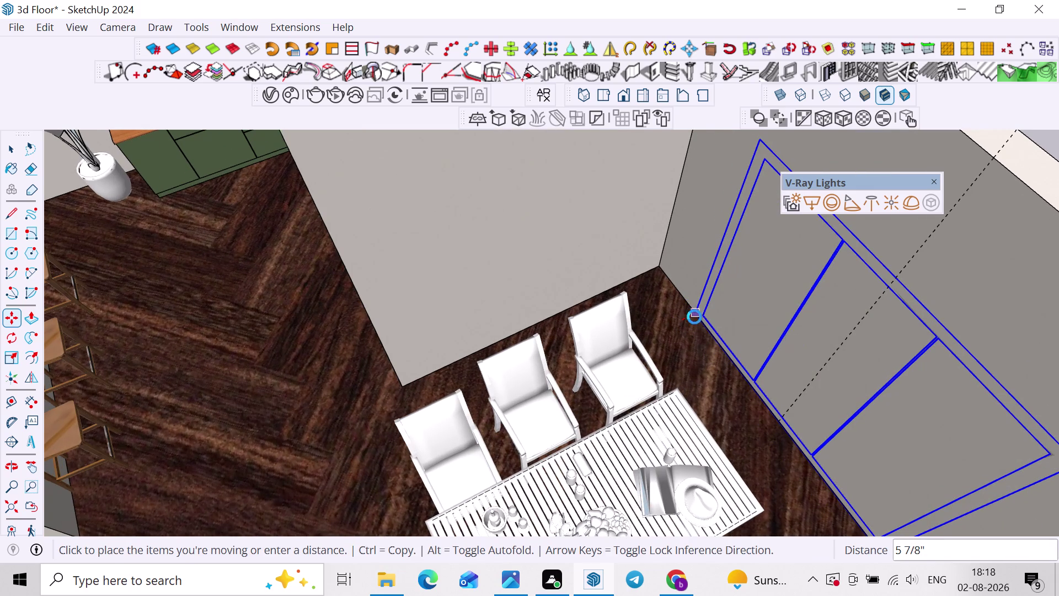
Orbit around the exterior to check the window, then return to the dining room.
scroll(down, 3)
middle_drag(709, 331, 800, 322)
scroll(down, 3)
middle_drag(803, 320, 710, 363)
middle_drag(825, 331, 265, 282)
middle_drag(536, 360, 515, 354)
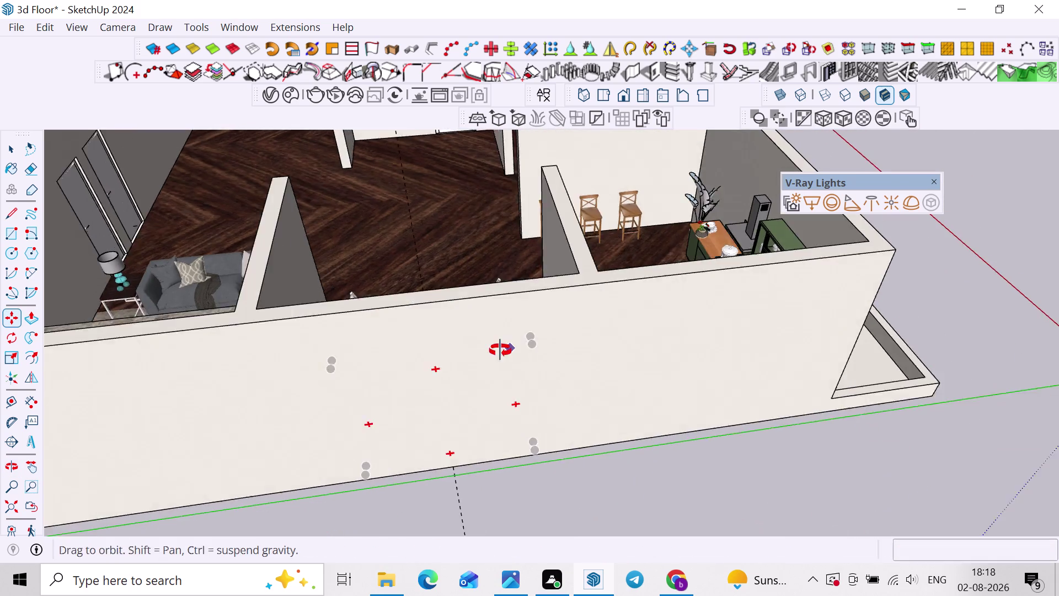
middle_drag(515, 354, 497, 348)
middle_drag(497, 349, 943, 367)
middle_drag(667, 293, 885, 332)
scroll(up, 3)
key(space)
middle_drag(712, 220, 653, 341)
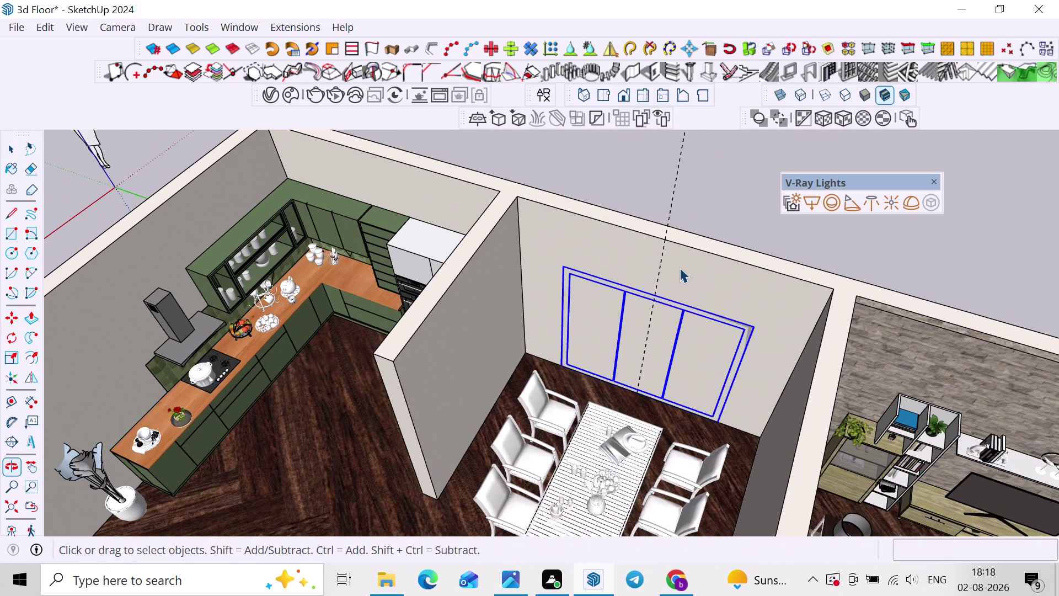
Draw a rectangle on the wall matching the window's outline.
double_click(680, 268)
middle_drag(669, 286, 717, 243)
scroll(up, 3)
key(r)
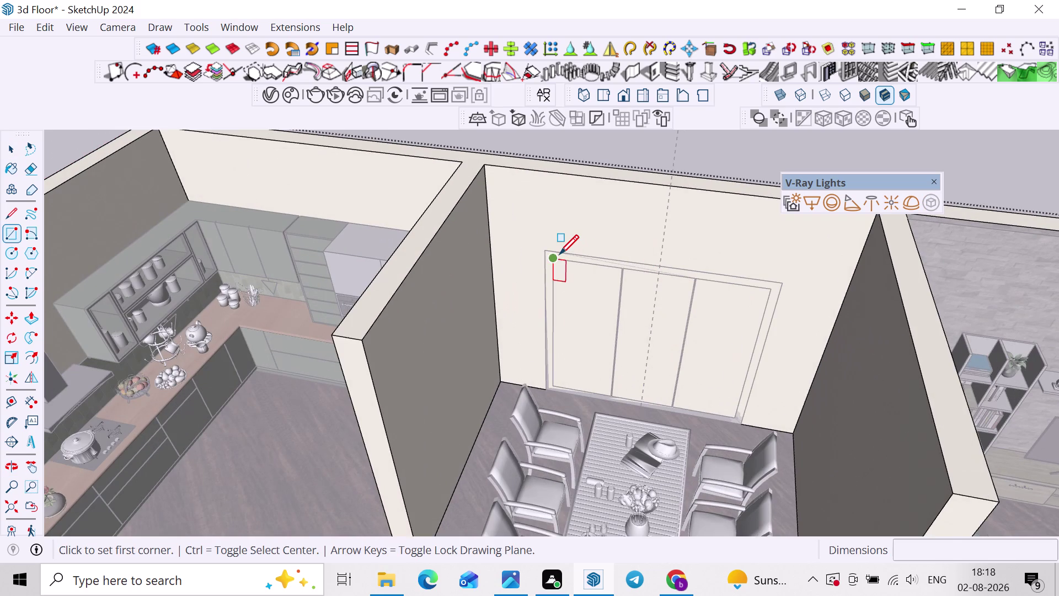
click(548, 249)
click(745, 421)
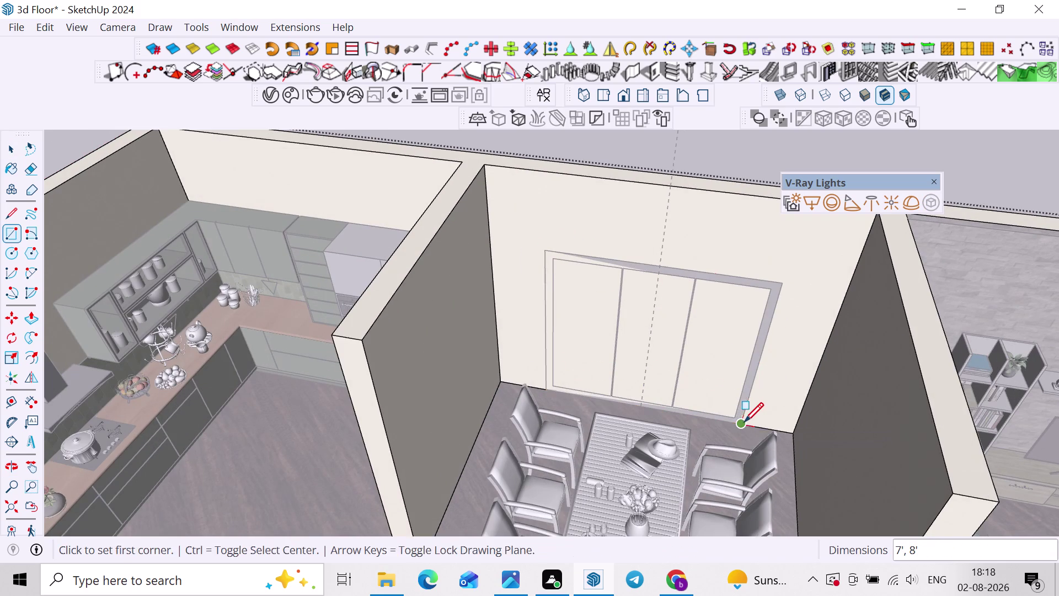
Recess the window rectangle into the wall with Push/Pull and inspect the exterior.
key(space)
key(p)
click(714, 397)
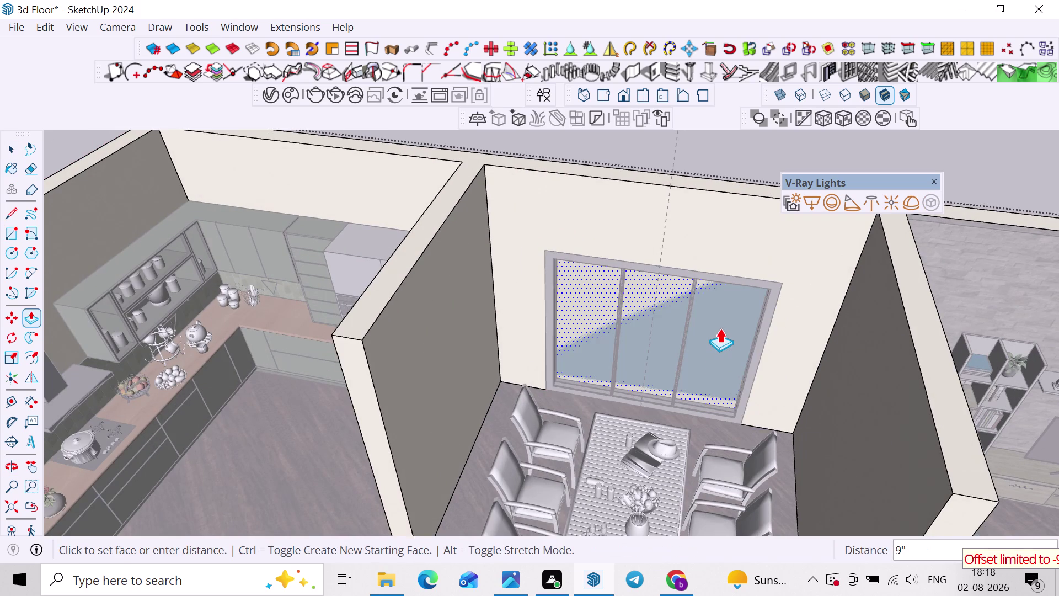
click(708, 317)
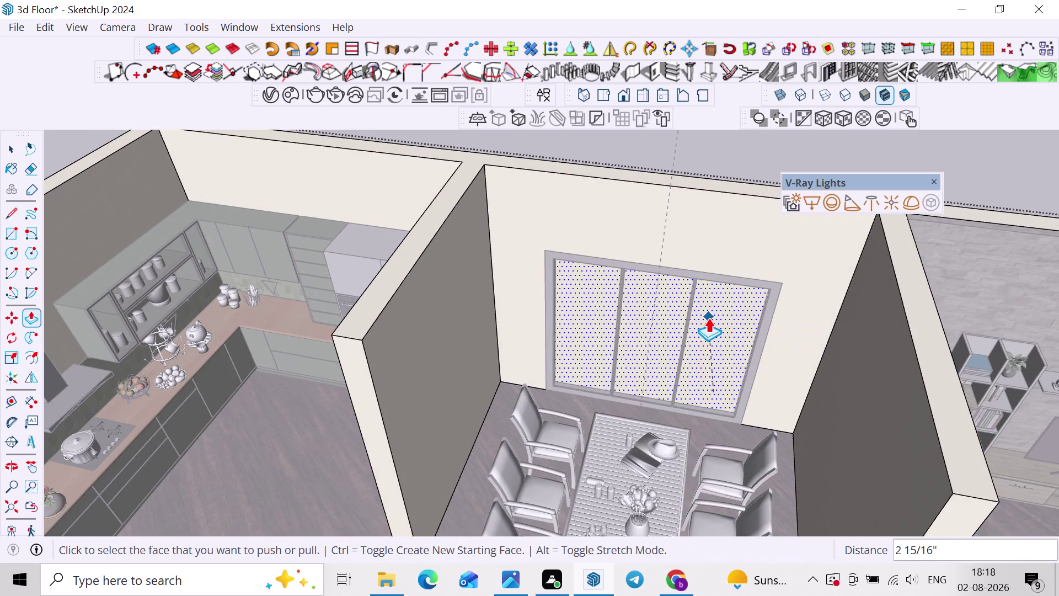
scroll(down, 3)
middle_drag(734, 323, 186, 393)
middle_drag(616, 378, 560, 340)
middle_drag(570, 354, 722, 358)
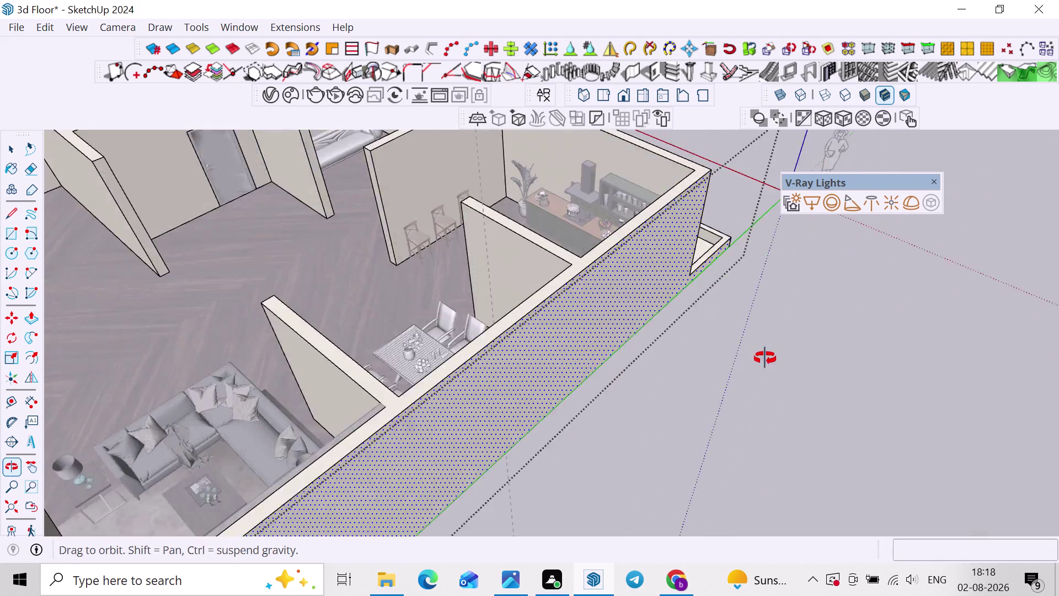
middle_drag(723, 358, 806, 358)
middle_drag(564, 349, 792, 361)
Undo, then push the wall face 9" through to expose the glass door.
key(ctrl+z)
scroll(up, 3)
click(755, 341)
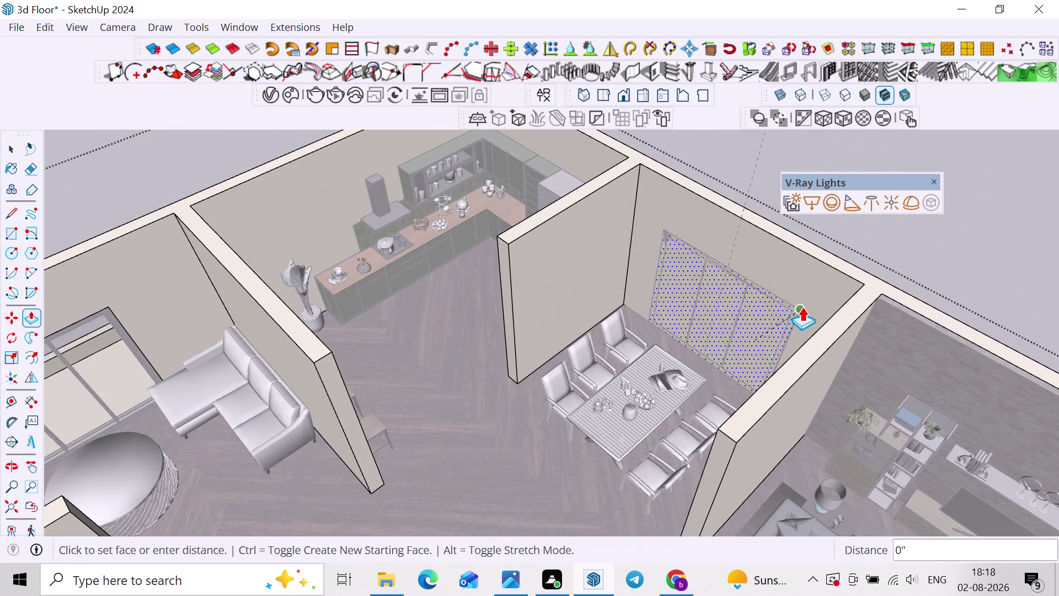
middle_drag(779, 305, 660, 310)
middle_drag(773, 318, 518, 300)
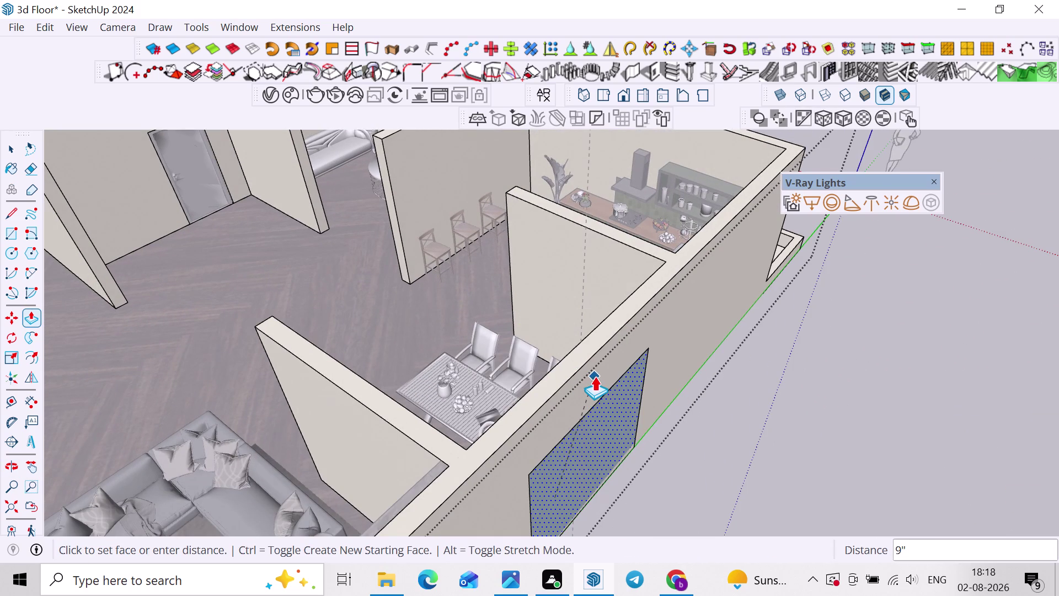
click(612, 405)
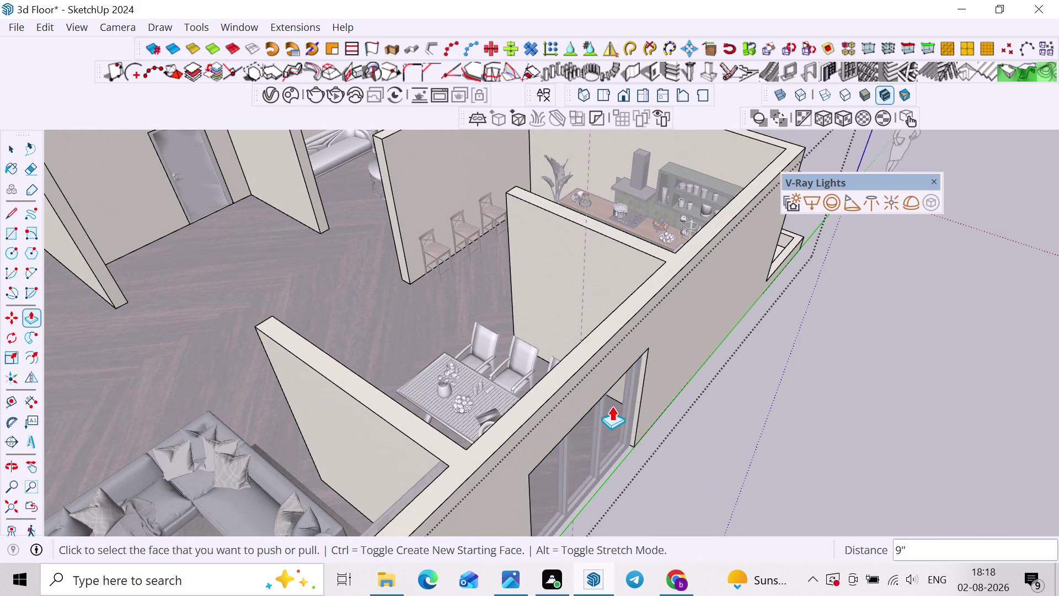
scroll(down, 3)
key(space)
click(725, 442)
middle_drag(748, 463, 945, 440)
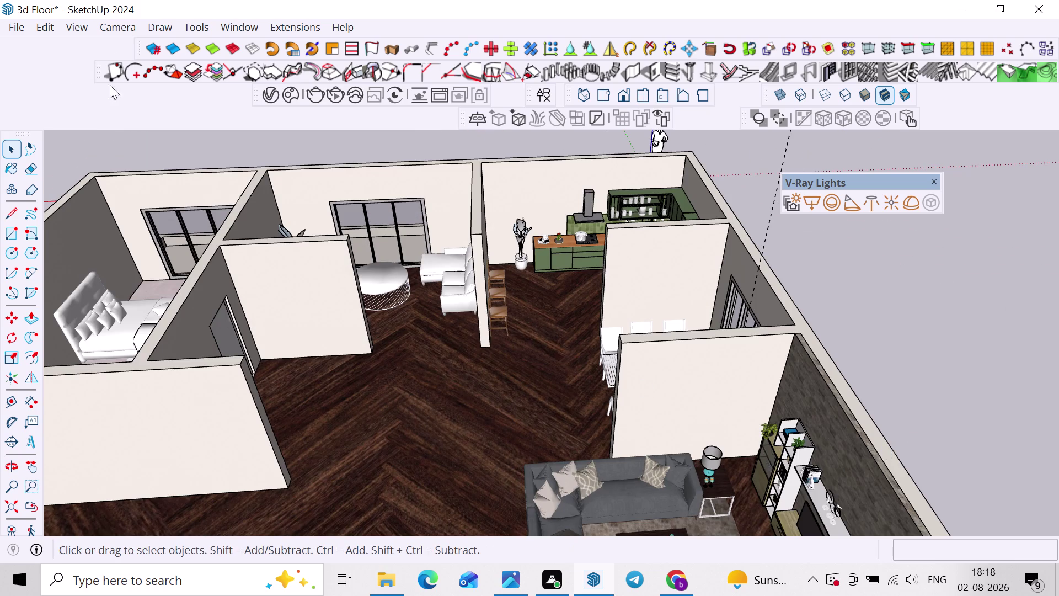
Delete all guide lines via Edit > Delete Guides.
click(41, 30)
click(85, 195)
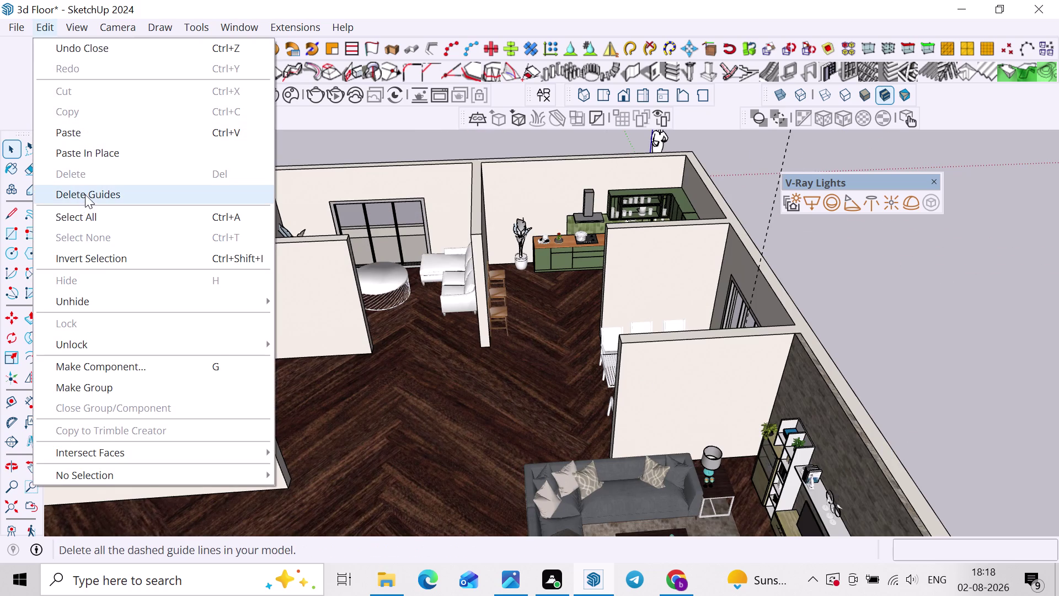
click(856, 290)
middle_drag(810, 360, 1049, 347)
scroll(up, 3)
middle_drag(736, 292, 732, 392)
scroll(up, 3)
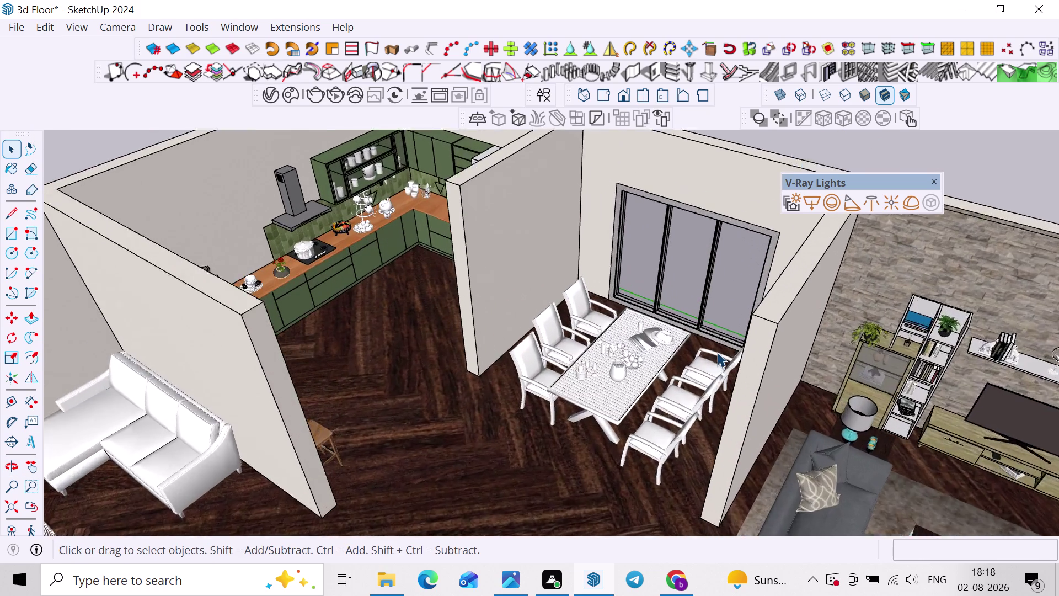
scroll(up, 3)
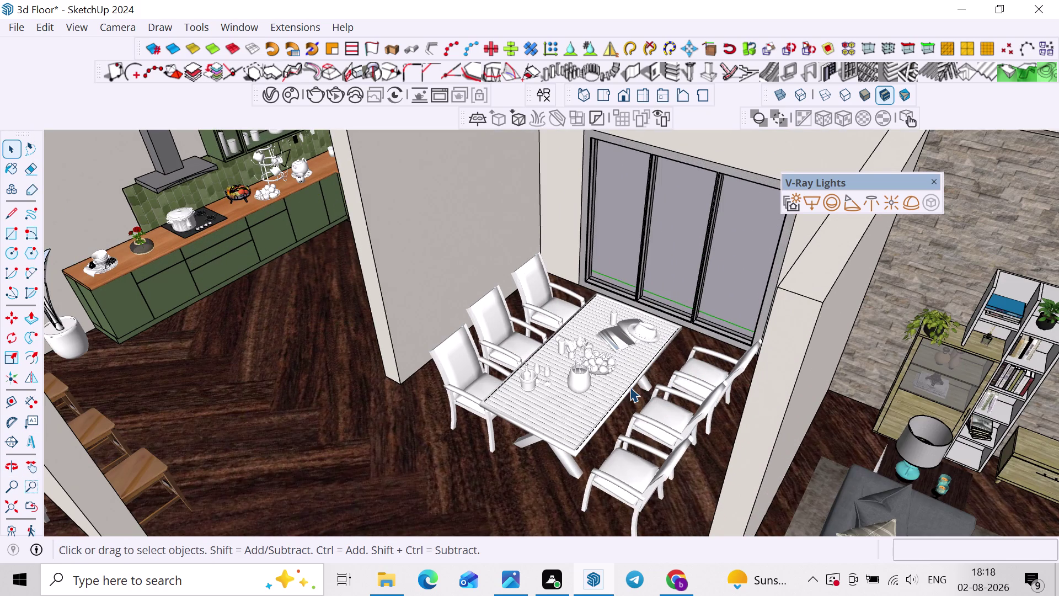
scroll(down, 3)
Orbit around the dining table and out to an overhead view of the apartment.
middle_drag(640, 400, 691, 347)
scroll(down, 3)
middle_drag(668, 346, 562, 330)
scroll(up, 3)
middle_drag(587, 311, 489, 347)
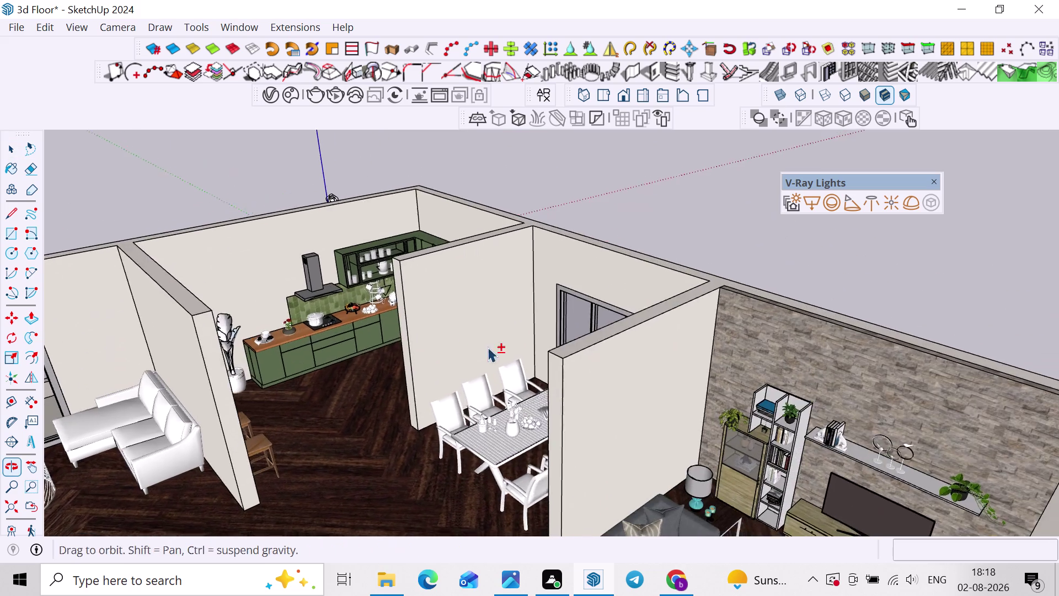
middle_drag(489, 347, 488, 347)
middle_drag(538, 343, 440, 342)
scroll(down, 3)
middle_drag(436, 355, 547, 324)
scroll(down, 3)
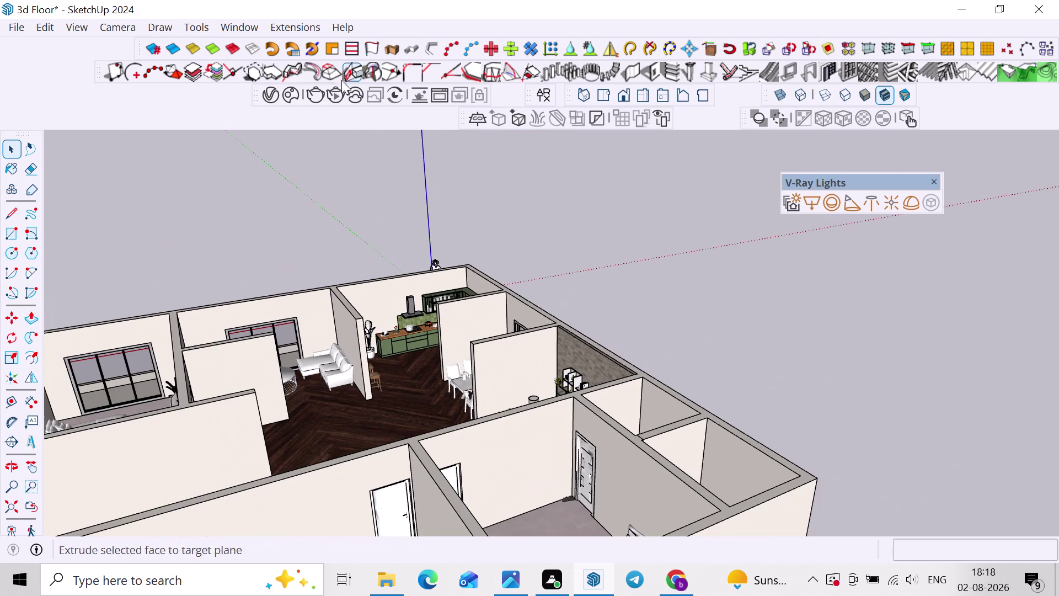
Open the Chaos Cosmos library and search for 'planter'.
click(297, 100)
scroll(down, 3)
scroll(down, 3)
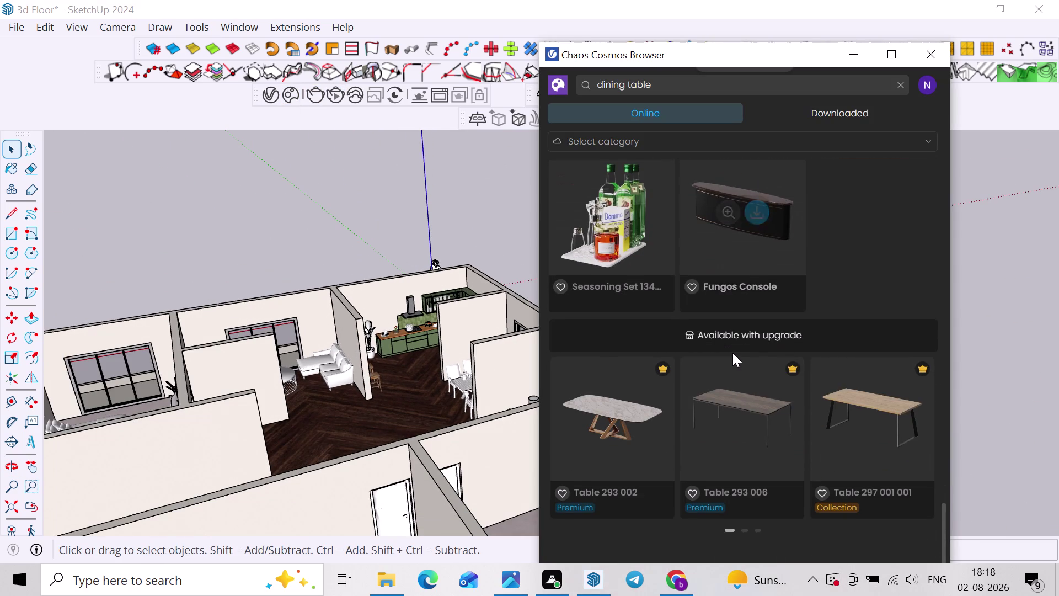
scroll(down, 3)
scroll(down, 3)
drag(662, 86, 447, 112)
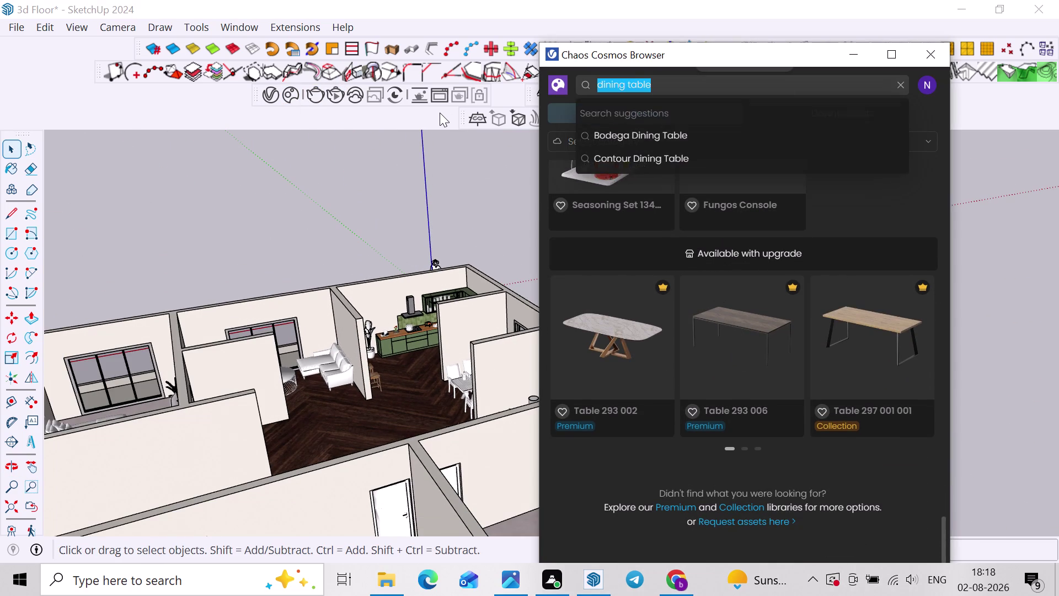
drag(448, 112, 440, 112)
text(plant)
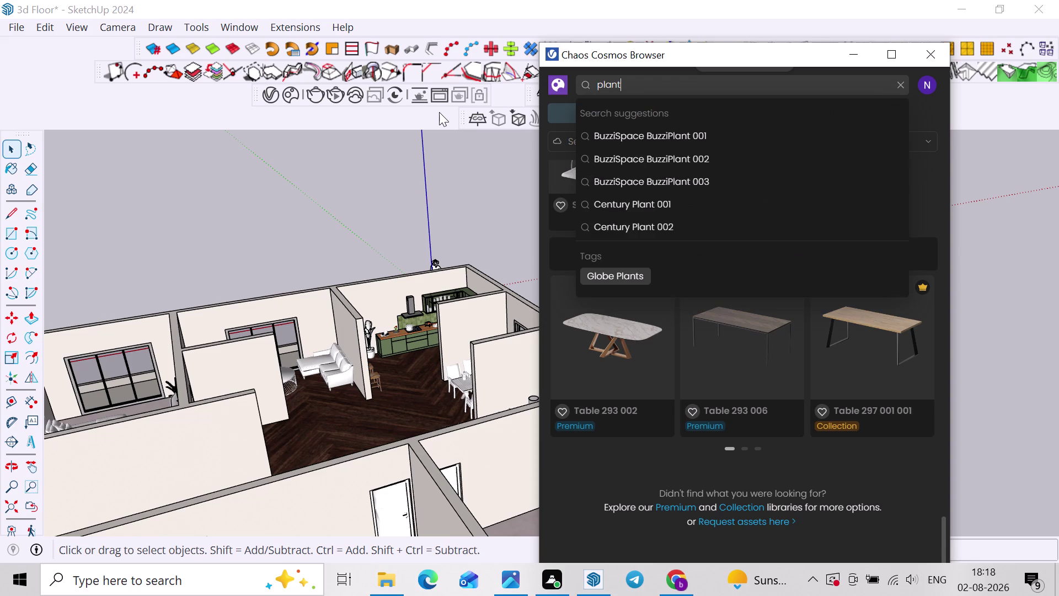
text(ee)
key(BackSpace)
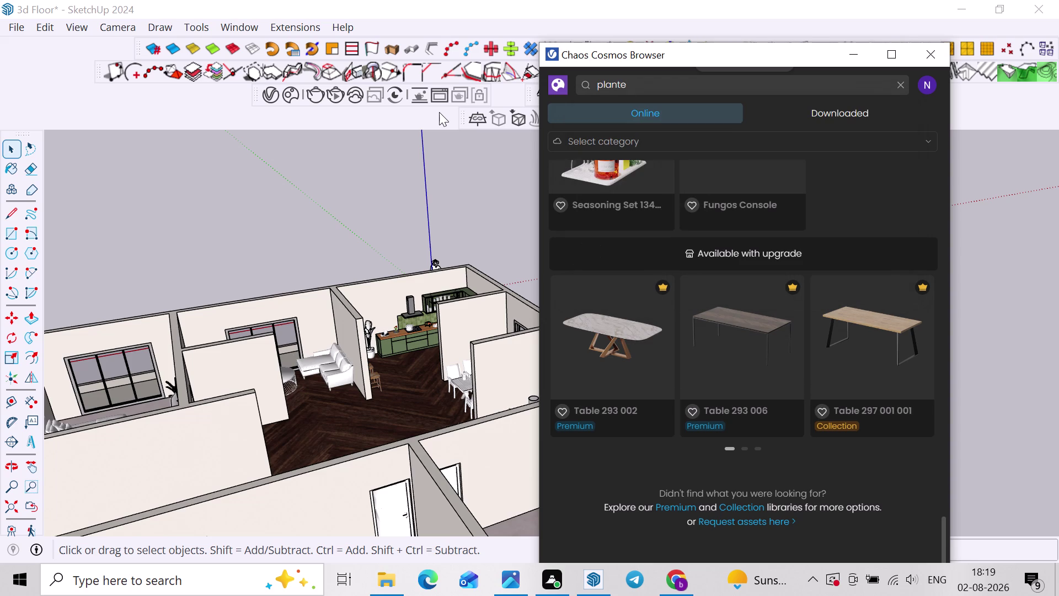
key(r)
key(Return)
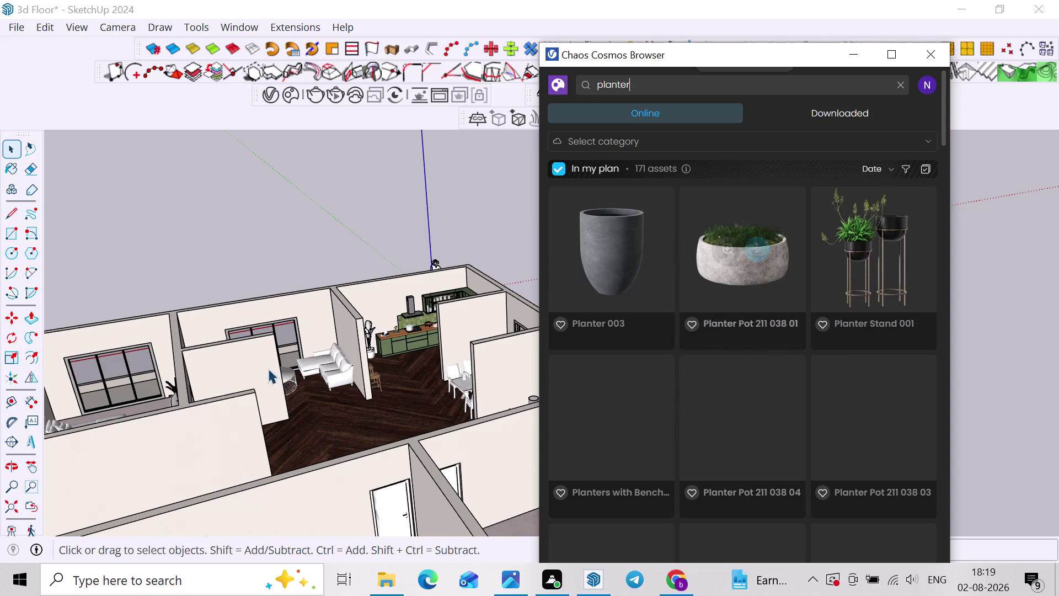
Orbit close to the dining table and start moving the set, then cancel.
scroll(down, 3)
middle_drag(333, 354, 265, 436)
scroll(up, 3)
scroll(down, 3)
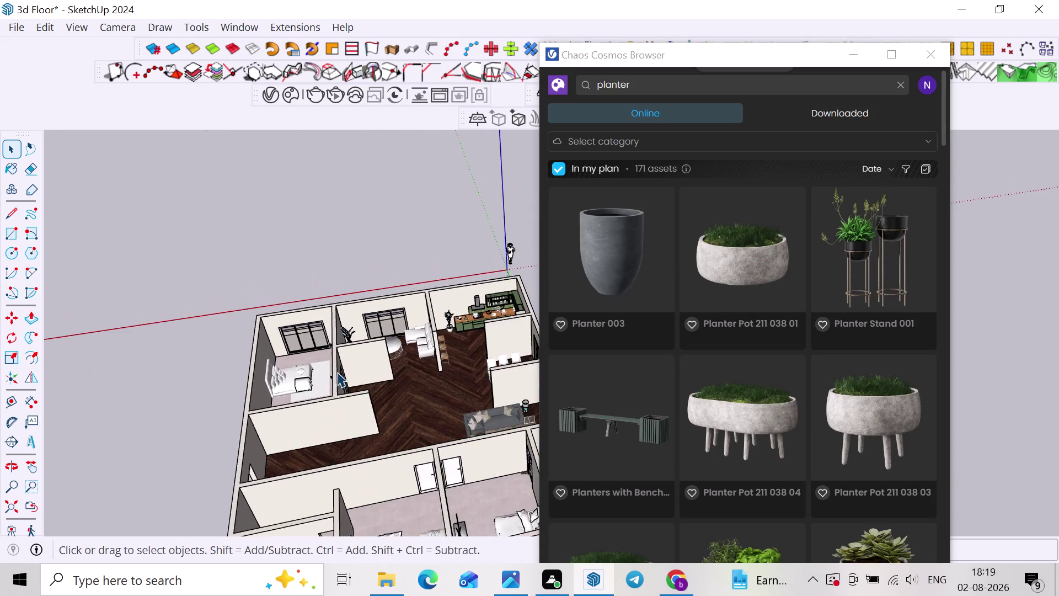
middle_drag(334, 373, 264, 254)
middle_drag(351, 355, 347, 365)
scroll(down, 3)
scroll(down, 3)
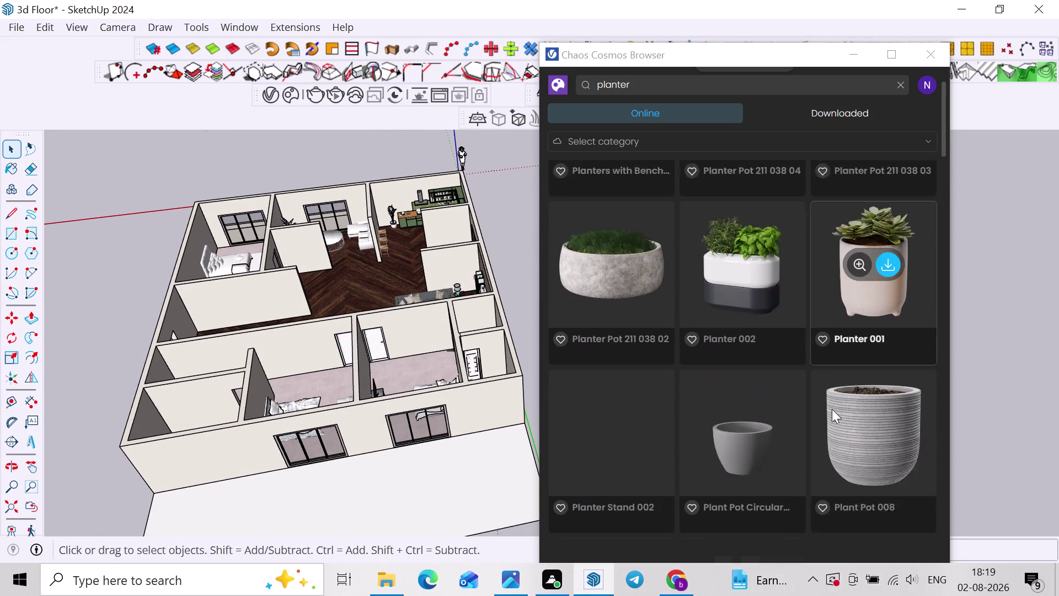
scroll(up, 3)
scroll(down, 3)
middle_drag(371, 315, 276, 390)
middle_drag(315, 252, 295, 370)
scroll(up, 3)
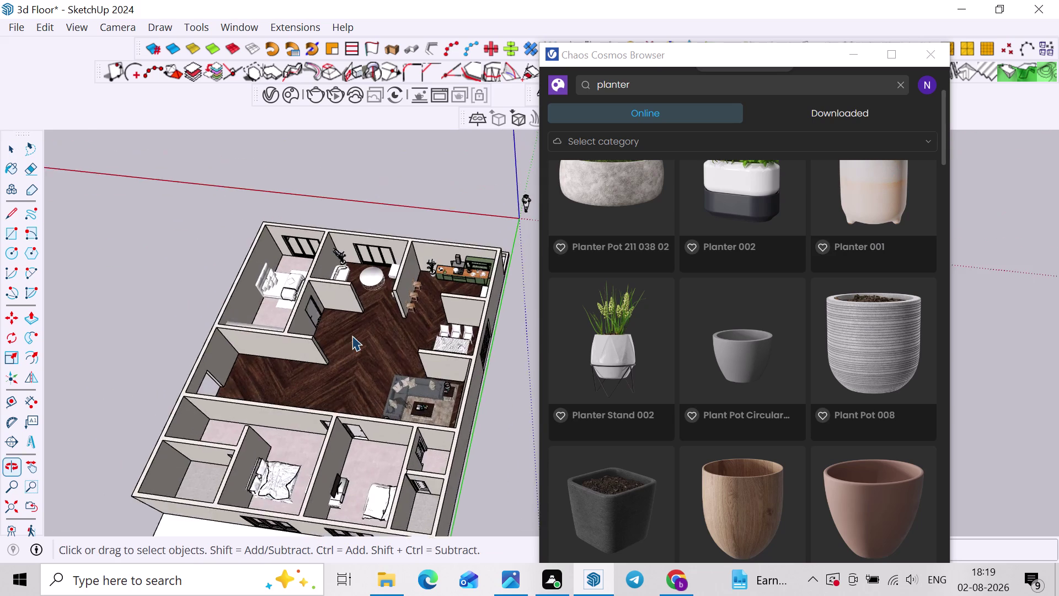
scroll(up, 3)
scroll(down, 3)
middle_drag(345, 351, 464, 332)
scroll(up, 3)
middle_drag(426, 329, 321, 332)
scroll(up, 3)
middle_drag(359, 375, 524, 371)
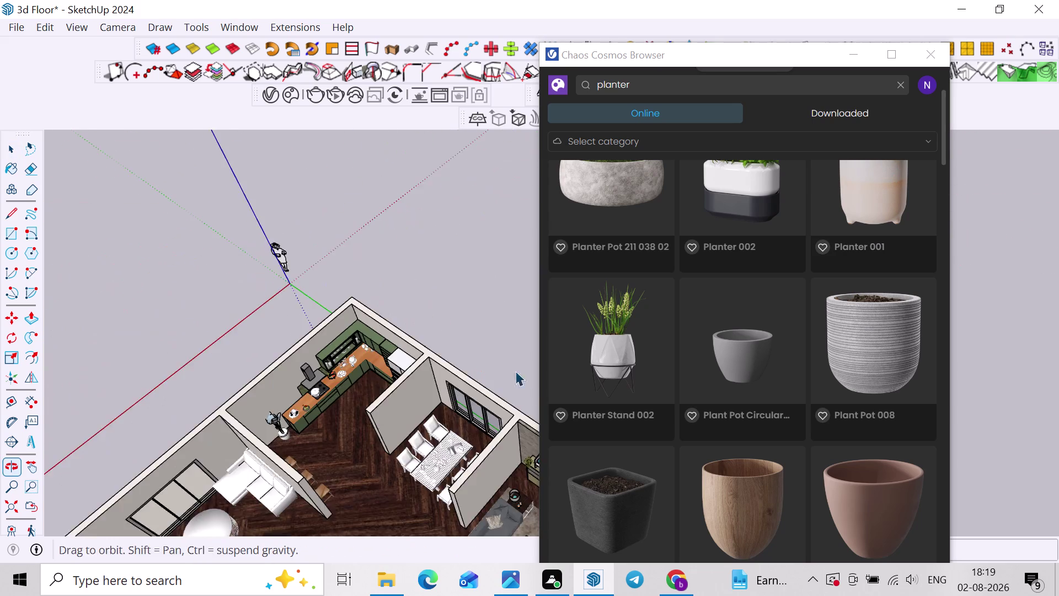
scroll(up, 3)
middle_drag(411, 454, 334, 309)
scroll(up, 3)
middle_drag(354, 355, 418, 339)
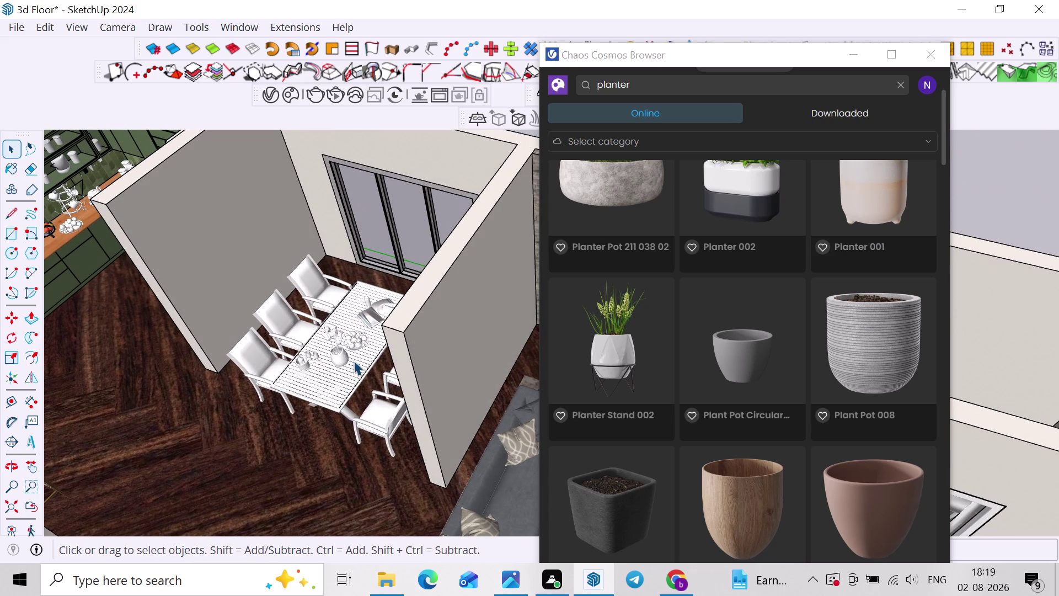
click(354, 360)
key(m)
click(322, 367)
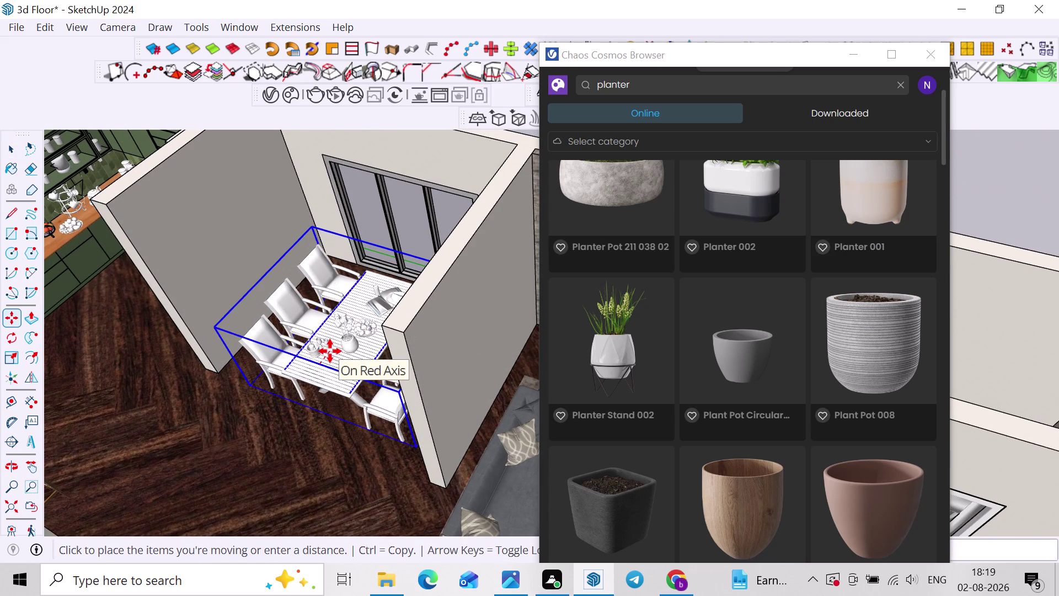
click(330, 351)
scroll(down, 3)
key(space)
Orbit over the living, dining and bedroom areas to frame the living room sofa.
click(383, 207)
scroll(down, 3)
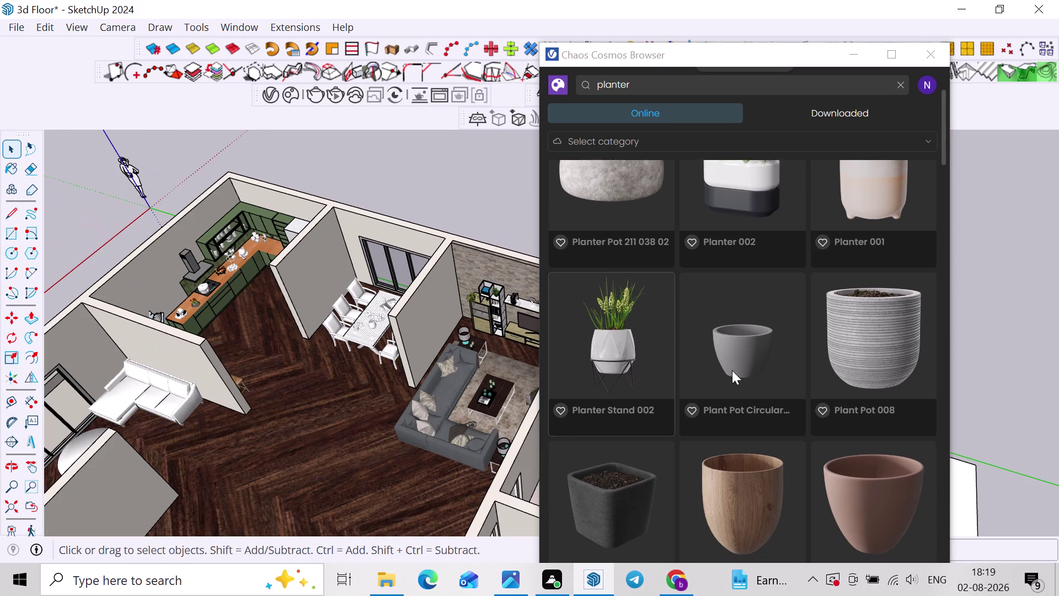
scroll(down, 3)
scroll(up, 3)
scroll(up, 3)
scroll(down, 3)
middle_drag(330, 341, 350, 248)
middle_drag(367, 298, 239, 279)
scroll(up, 3)
middle_drag(382, 235, 333, 343)
middle_drag(412, 288, 275, 273)
scroll(down, 3)
middle_drag(374, 259, 359, 355)
click(250, 151)
middle_drag(294, 269, 313, 186)
scroll(up, 3)
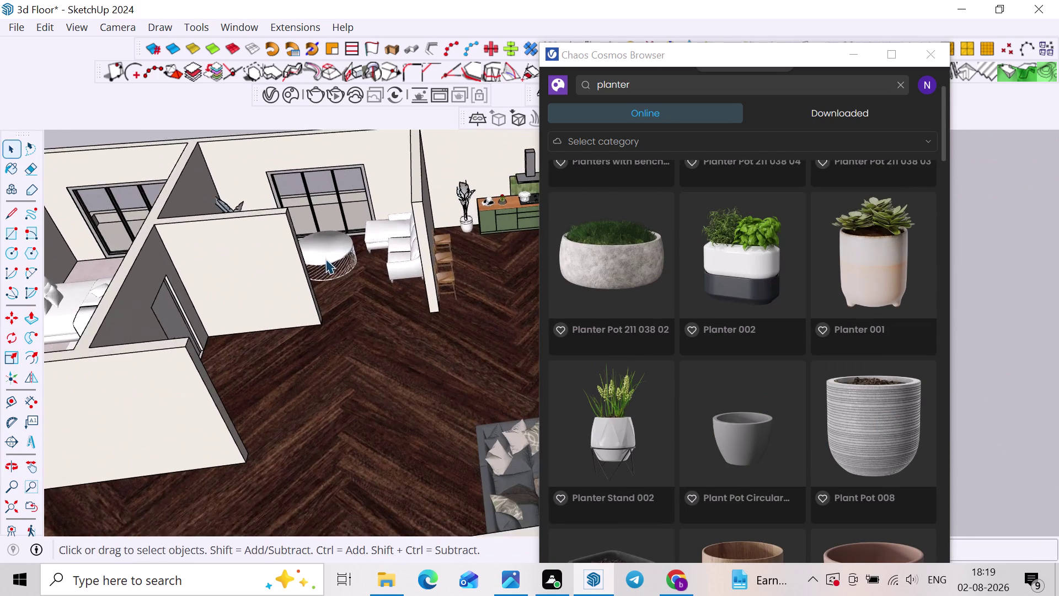
middle_drag(323, 269, 340, 268)
middle_drag(330, 277, 307, 284)
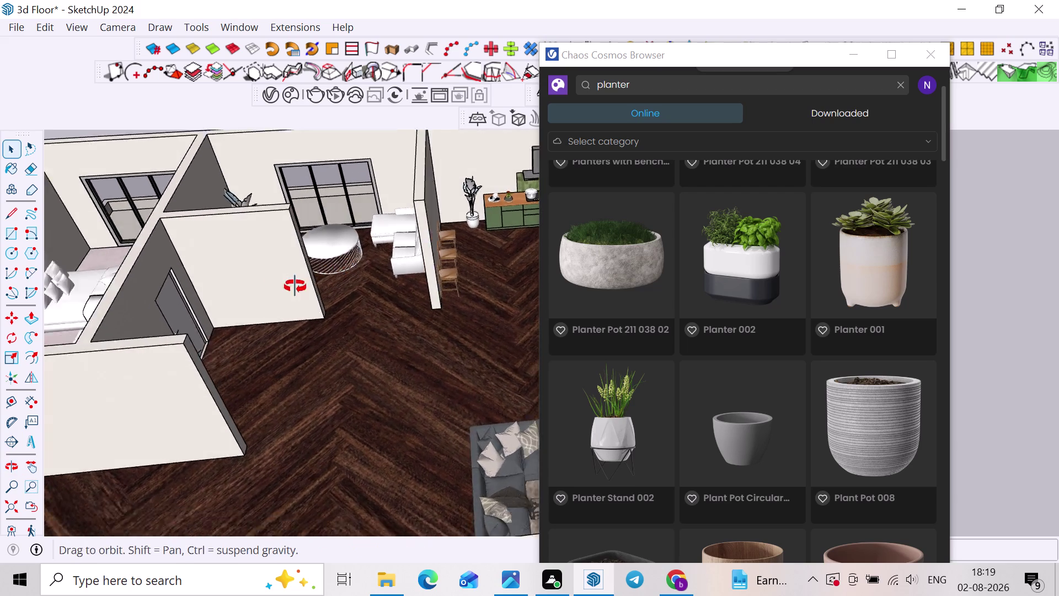
middle_drag(307, 284, 224, 282)
scroll(up, 3)
scroll(down, 3)
middle_drag(265, 285, 93, 296)
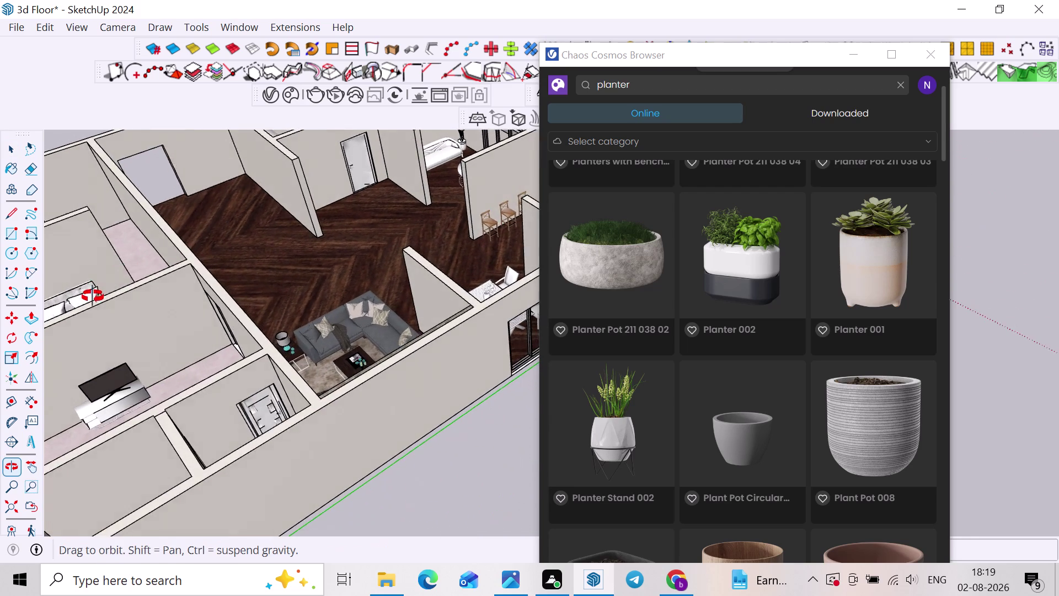
middle_drag(92, 296, 219, 315)
scroll(up, 3)
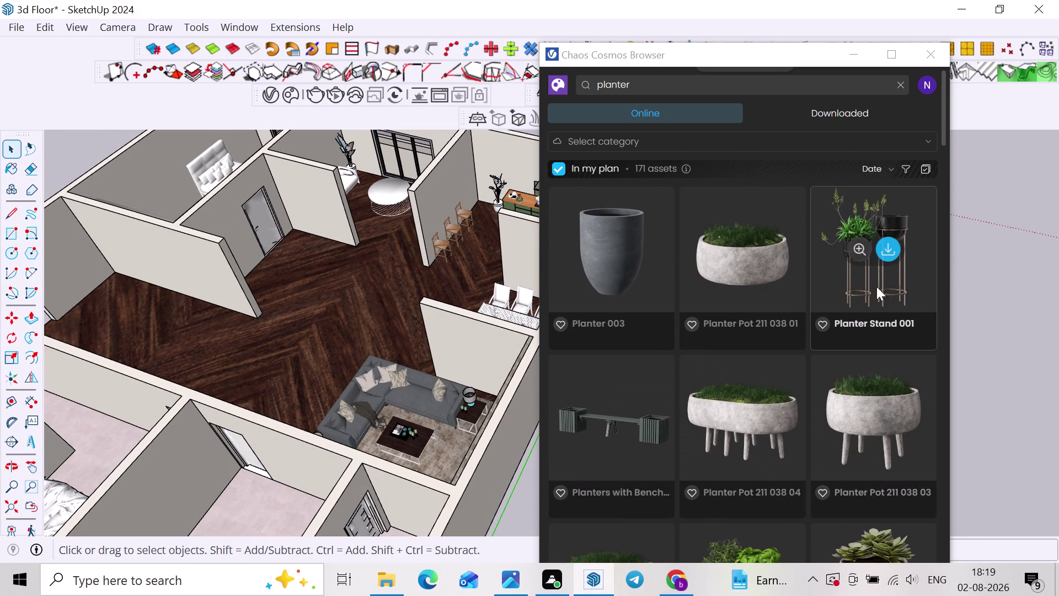
Download Planter Stand 001 from the results and bring it into the model.
click(894, 258)
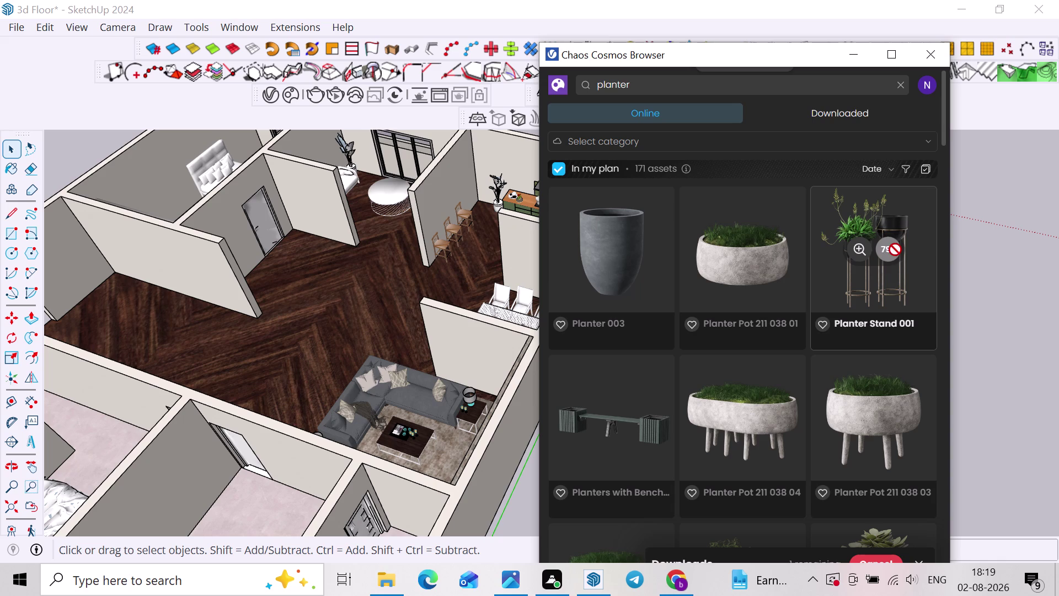
scroll(down, 3)
scroll(down, 3)
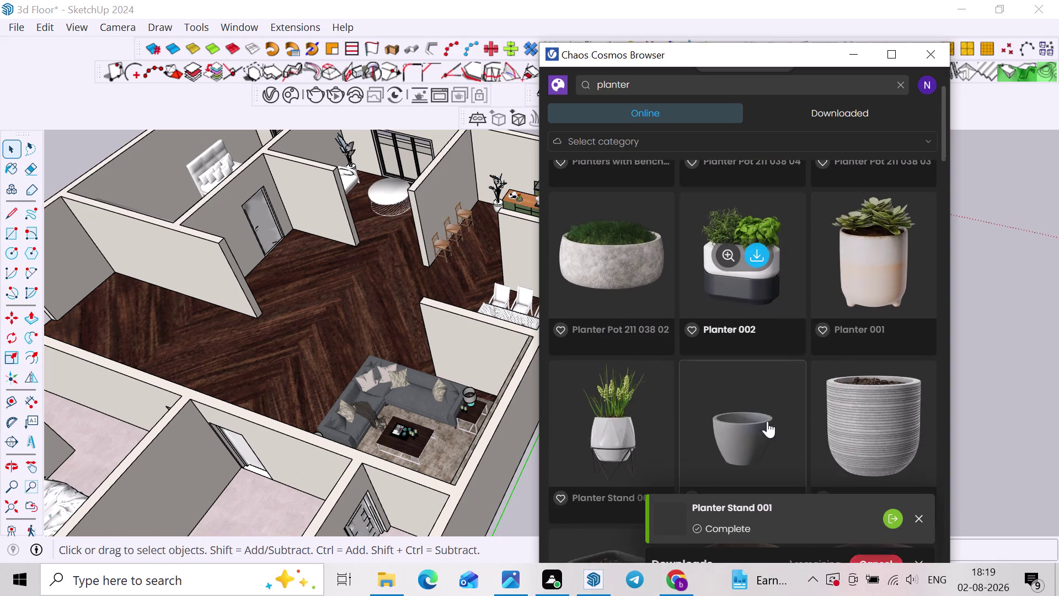
scroll(down, 3)
scroll(up, 3)
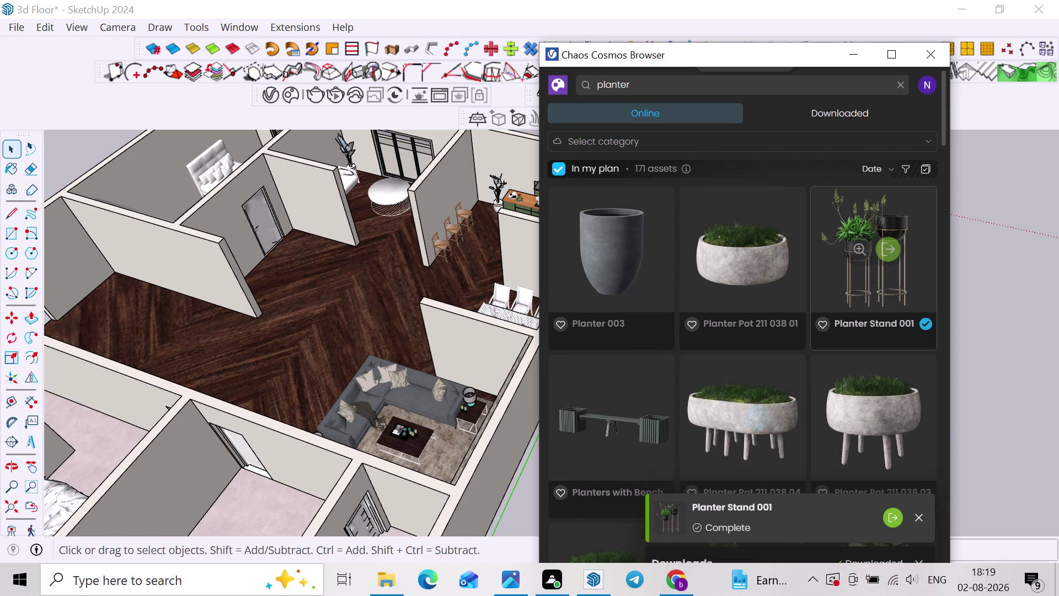
click(894, 258)
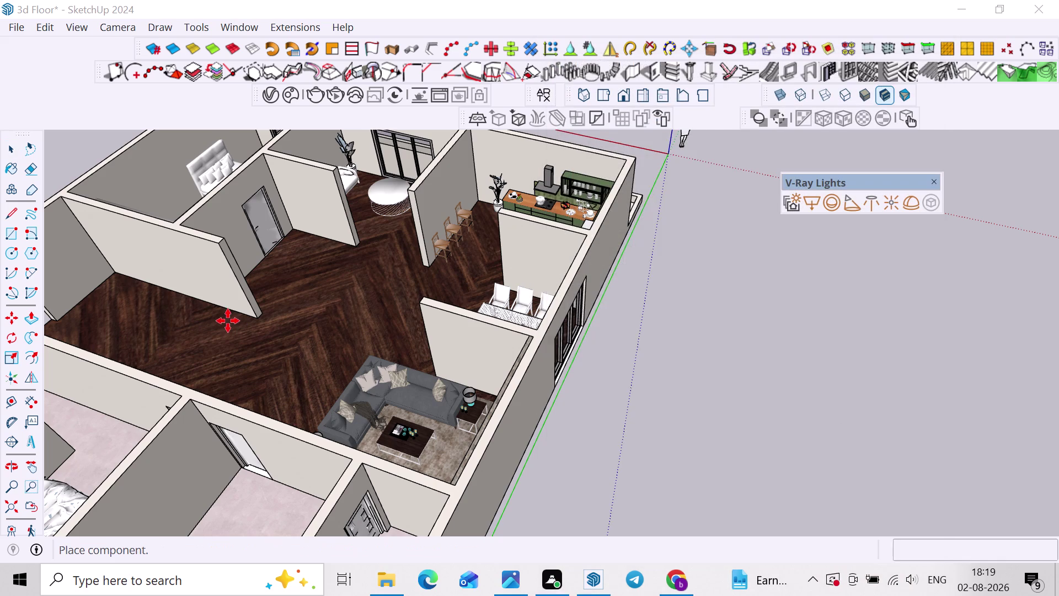
Orbit back to the living area and set Planter Stand 001 on the wooden floor.
scroll(up, 3)
middle_drag(197, 352, 301, 295)
middle_drag(294, 304, 116, 335)
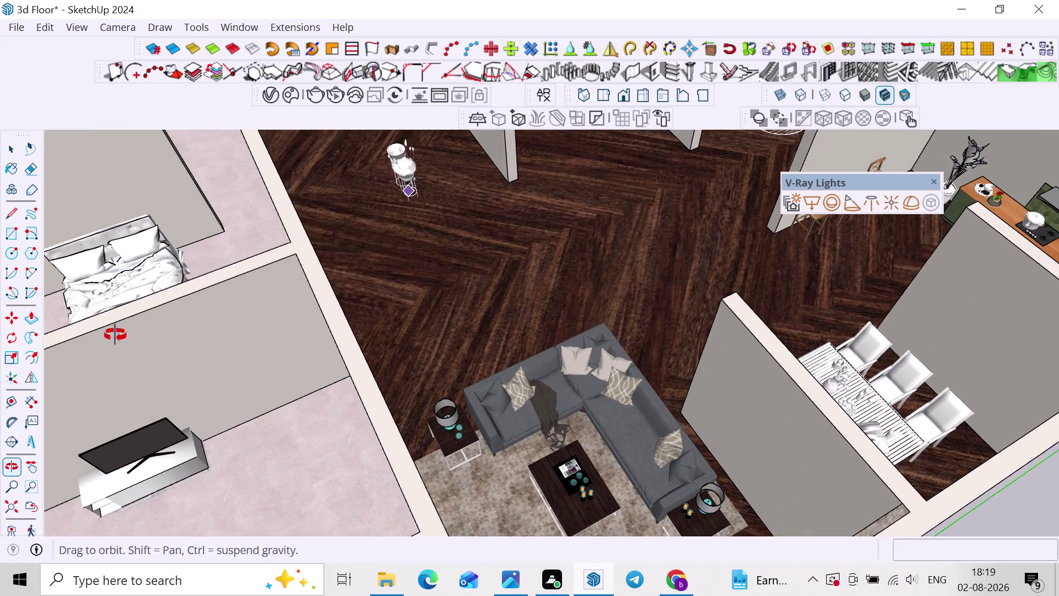
middle_drag(116, 334, 116, 335)
middle_drag(367, 287, 246, 332)
scroll(up, 3)
scroll(down, 3)
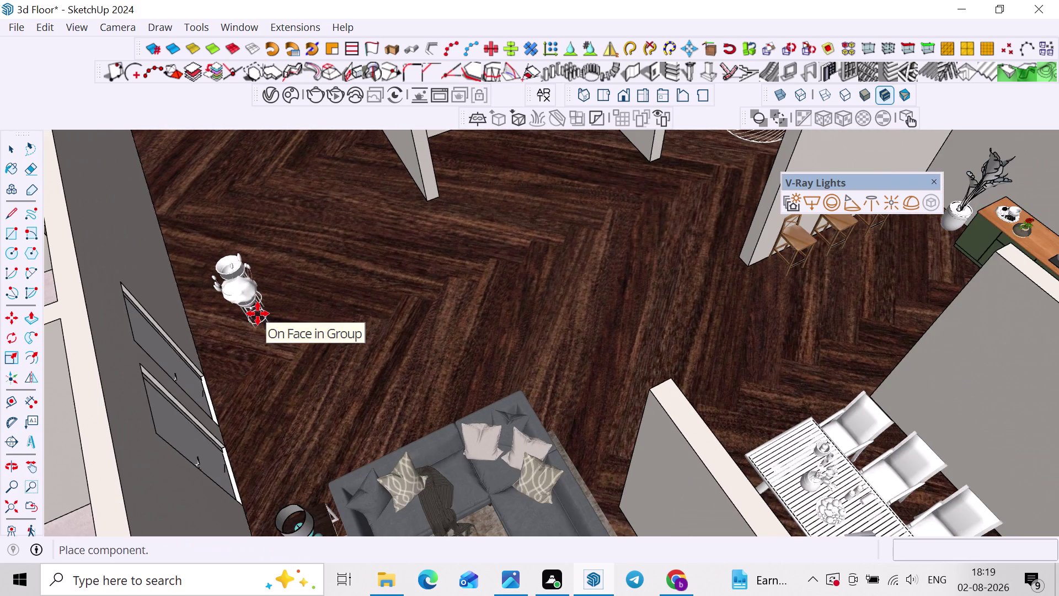
scroll(down, 3)
middle_drag(262, 313, 177, 403)
scroll(down, 3)
middle_drag(324, 379, 328, 379)
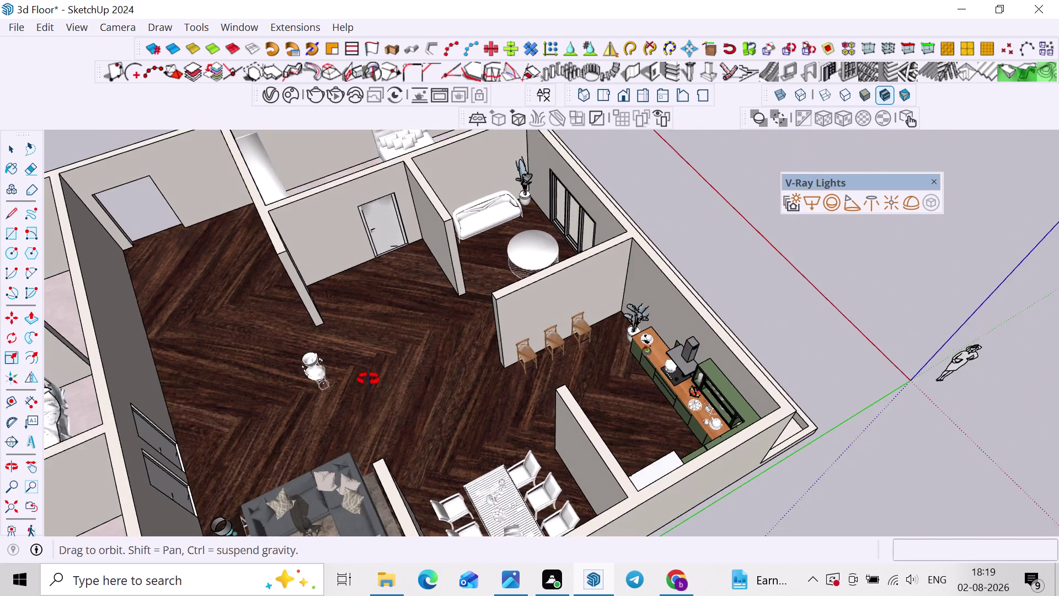
middle_drag(328, 379, 411, 363)
middle_drag(406, 373, 453, 248)
scroll(up, 3)
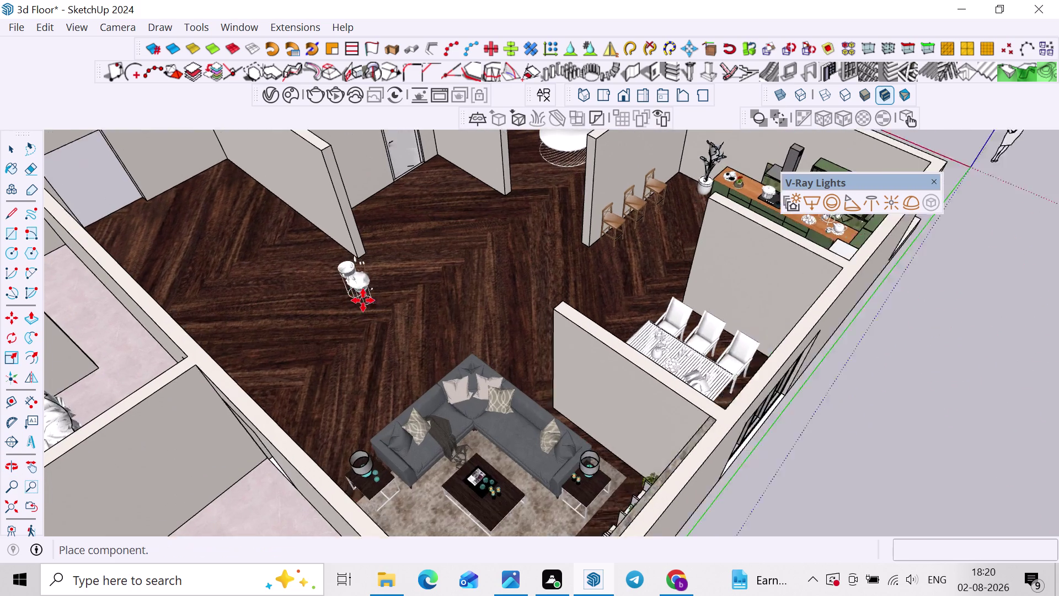
scroll(up, 3)
click(327, 234)
Finish placing the stand and scroll down through the planter search results.
key(space)
middle_drag(352, 255, 353, 255)
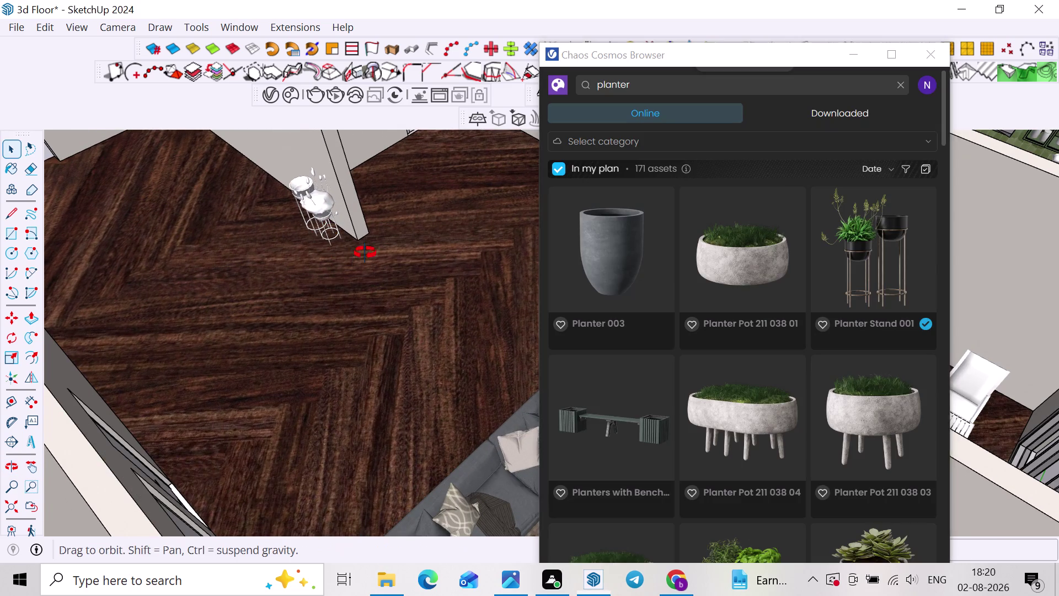
middle_drag(353, 255, 463, 234)
scroll(down, 3)
middle_drag(320, 320, 342, 279)
scroll(down, 3)
scroll(down, 3)
scroll(down, 3)
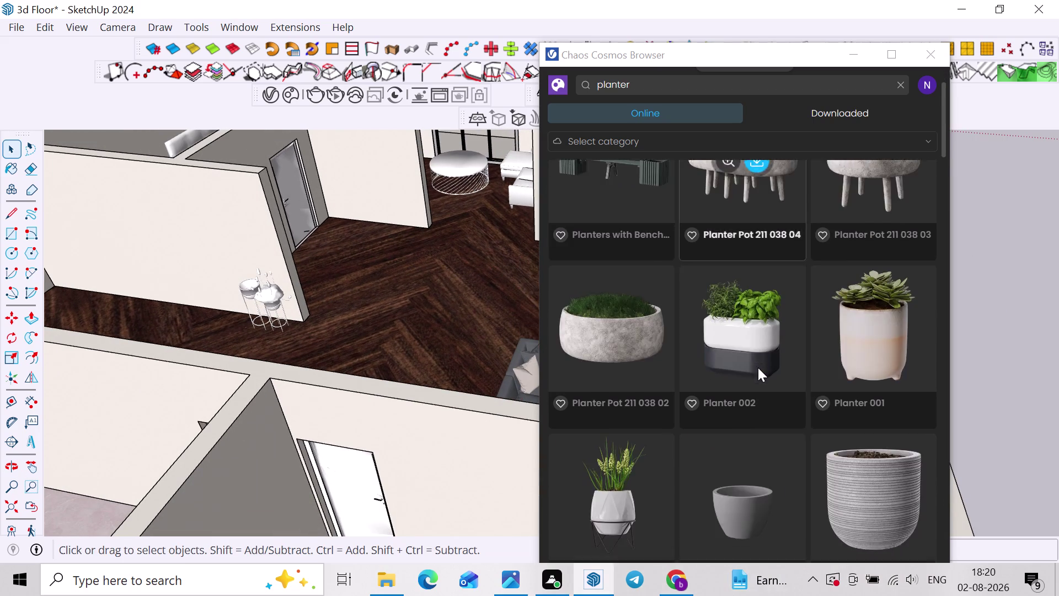
scroll(down, 3)
scroll(down, 3)
scroll(down, 3)
scroll(down, 3)
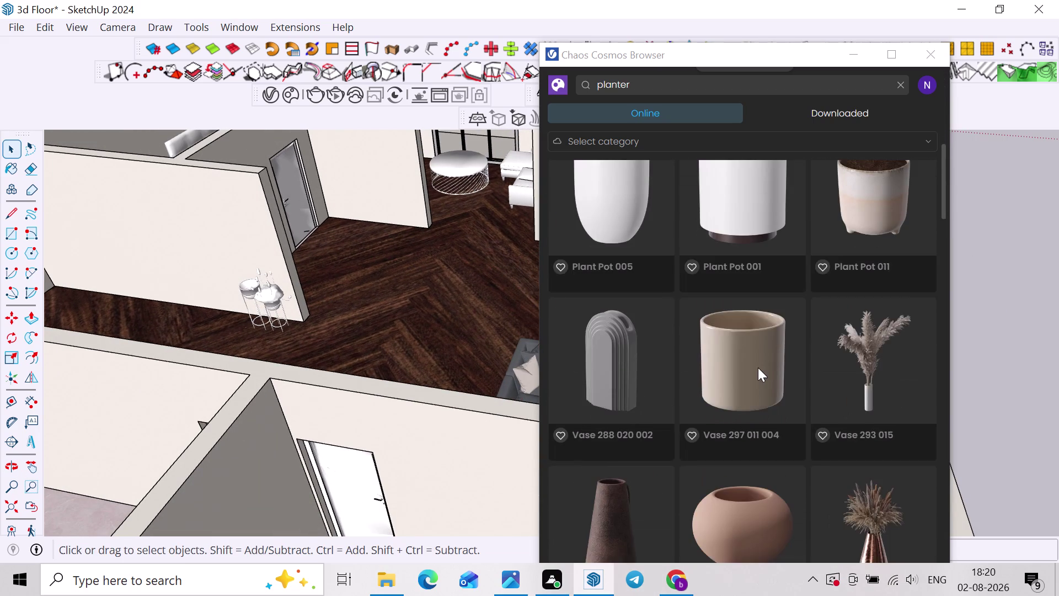
scroll(down, 3)
scroll(down, 3)
scroll(down, 3)
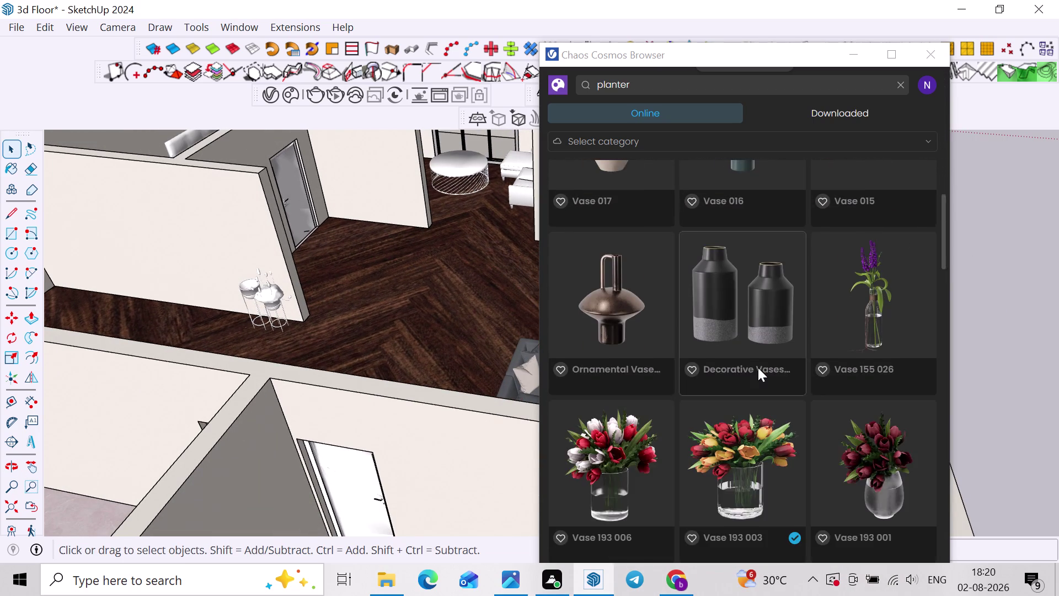
scroll(down, 3)
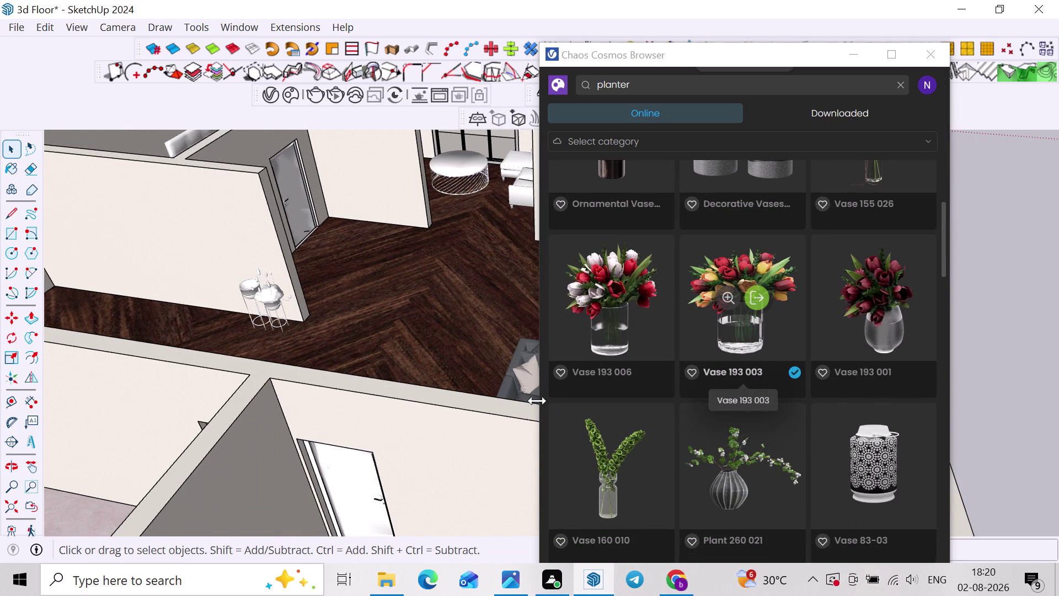
scroll(down, 3)
middle_drag(452, 374, 315, 269)
middle_drag(299, 305, 279, 334)
scroll(down, 3)
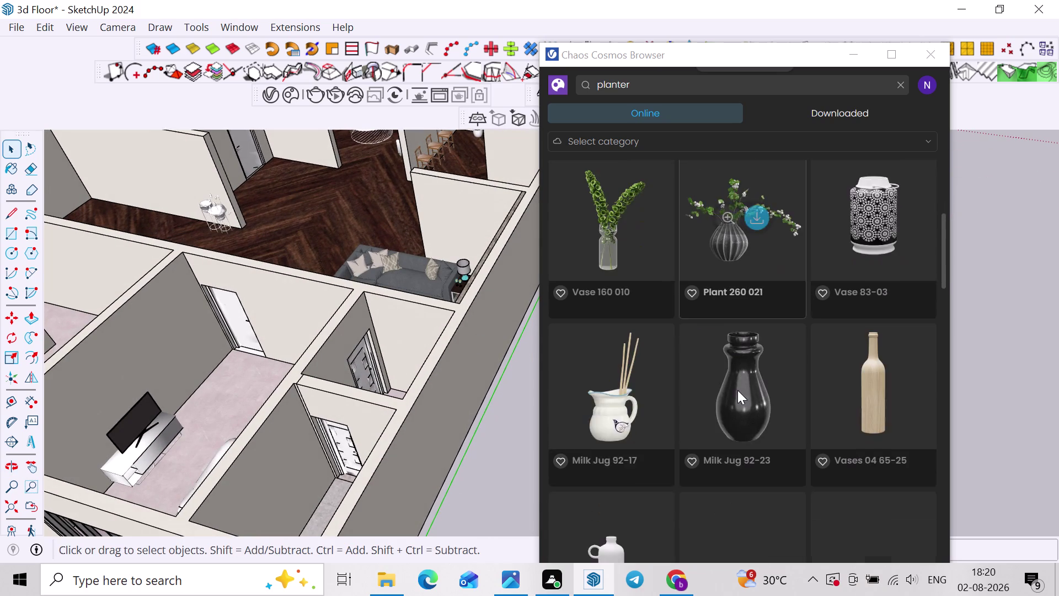
scroll(down, 3)
scroll(down, 3)
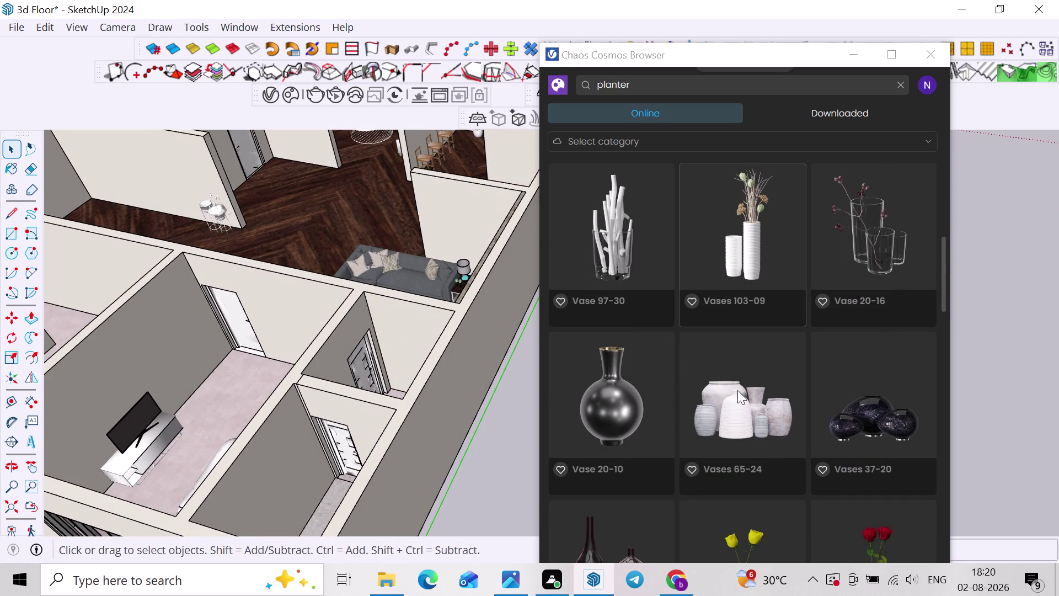
scroll(down, 3)
scroll(down, 3)
scroll(down, 3)
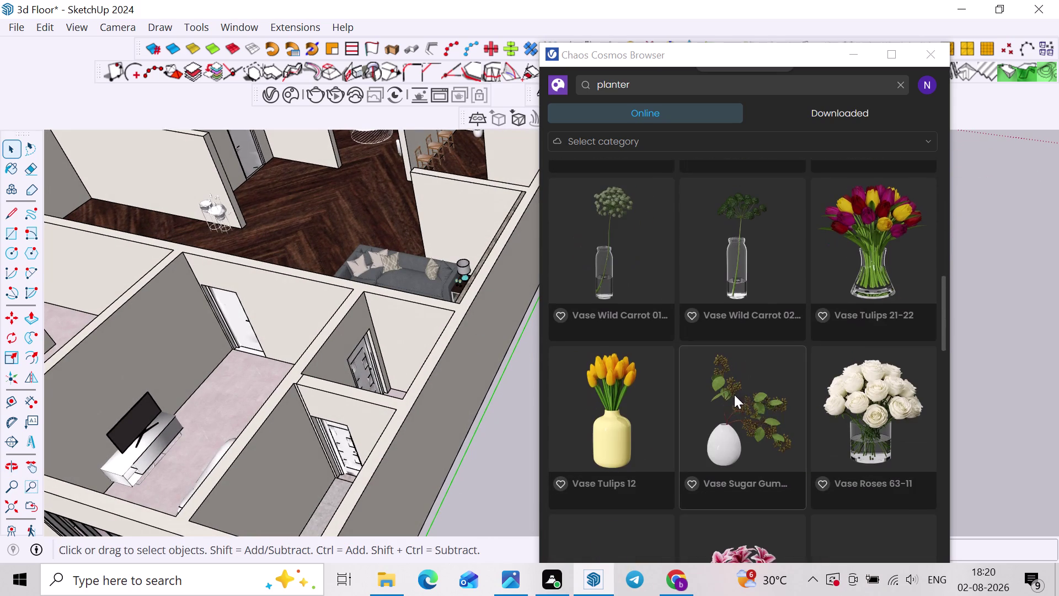
scroll(down, 3)
scroll(down, 3)
scroll(down, 3)
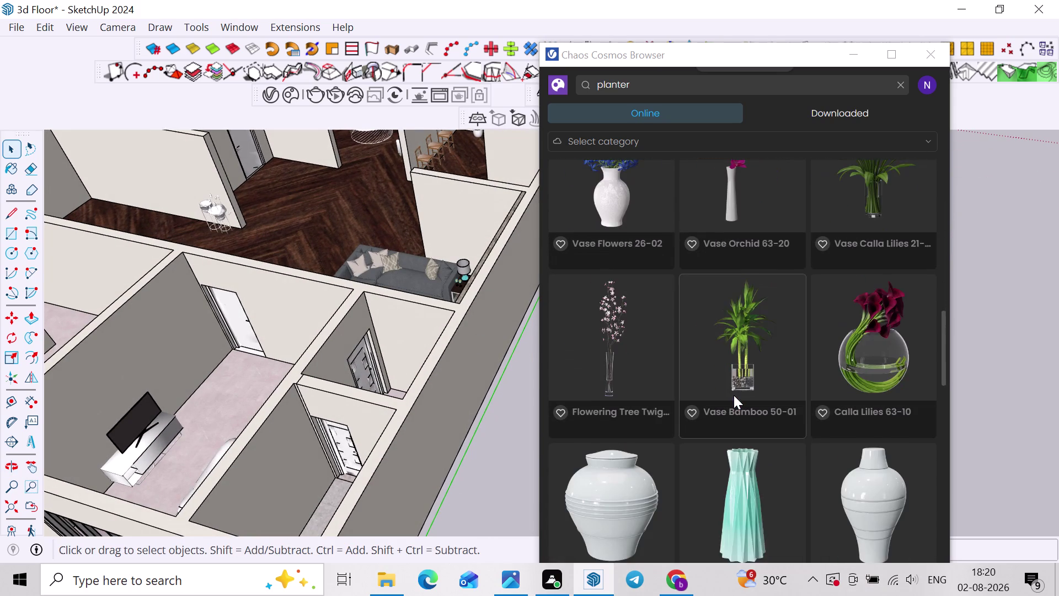
scroll(down, 3)
scroll(down, 3)
scroll(down, 3)
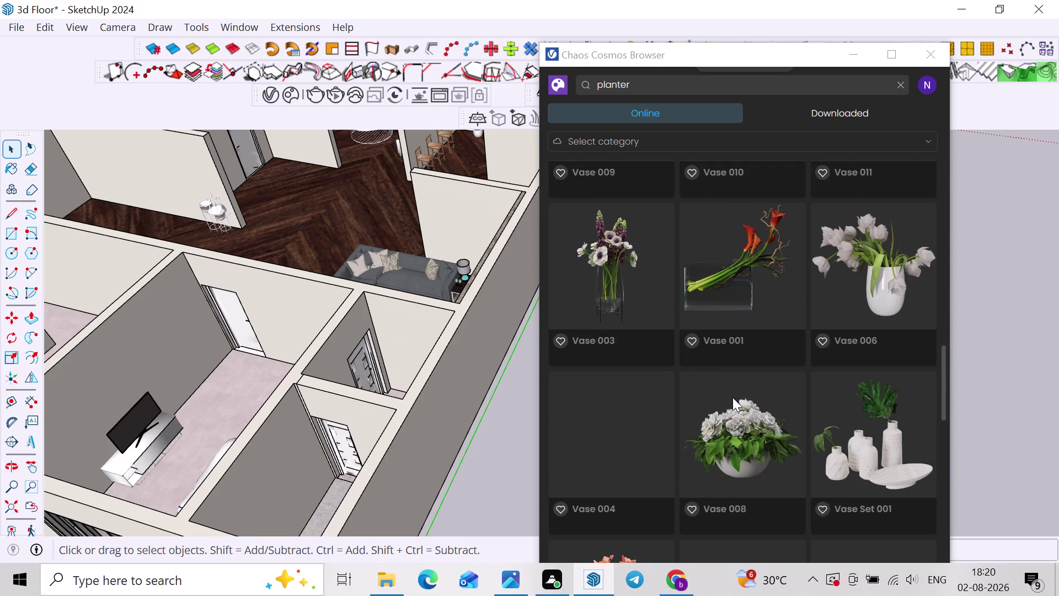
scroll(down, 3)
scroll(down, 3)
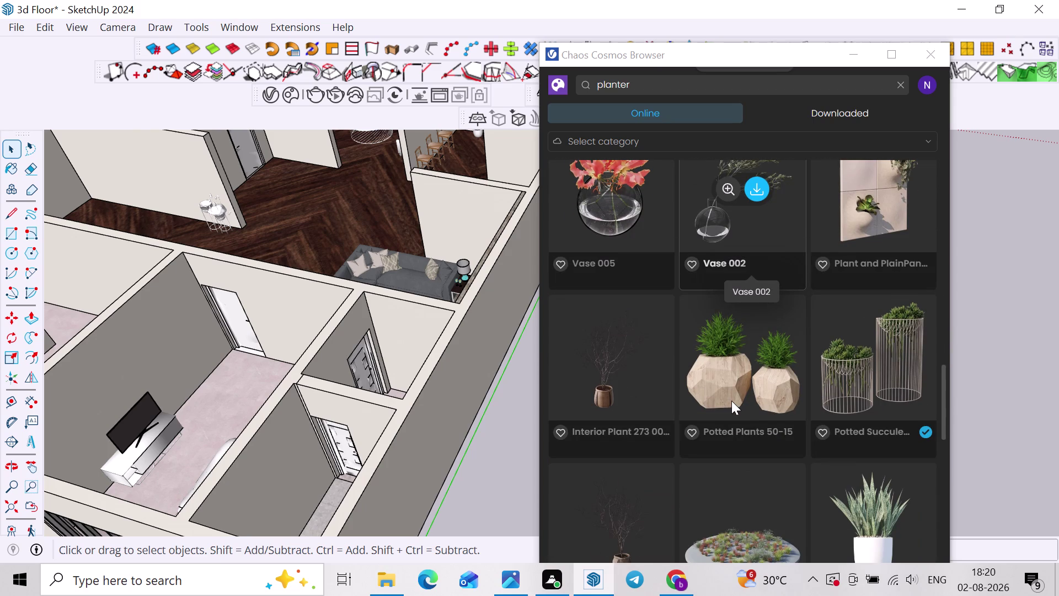
scroll(up, 3)
Download Plant and PlainPanel 001 and import it into the model.
click(891, 275)
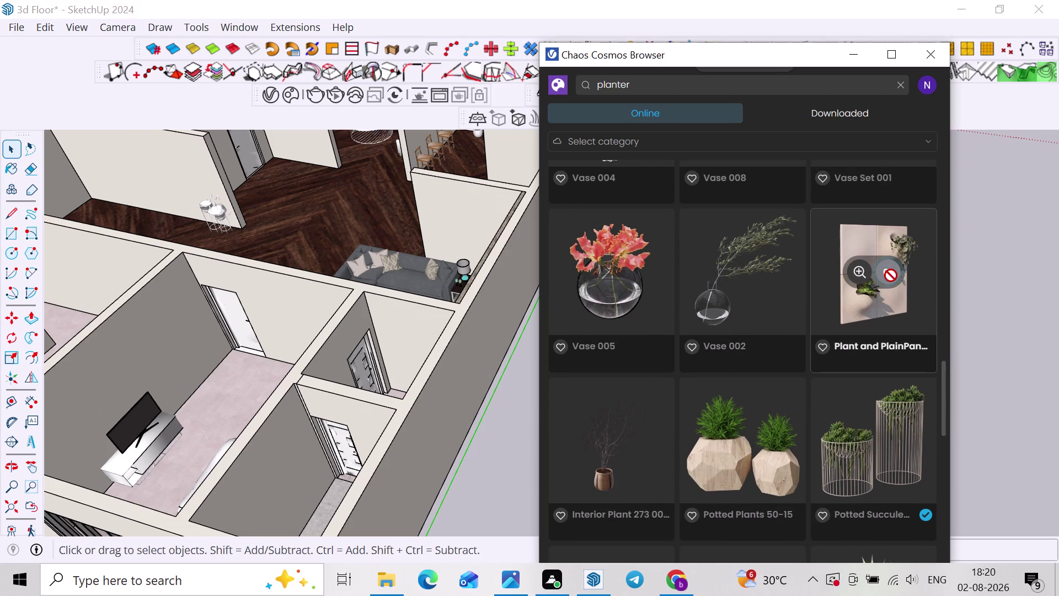
scroll(down, 3)
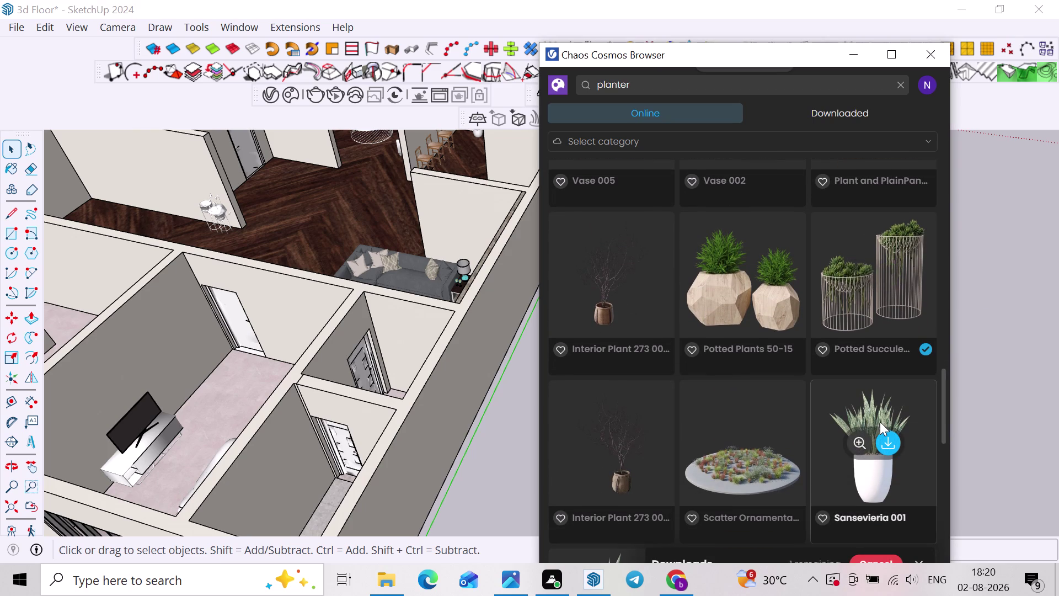
scroll(up, 3)
scroll(down, 3)
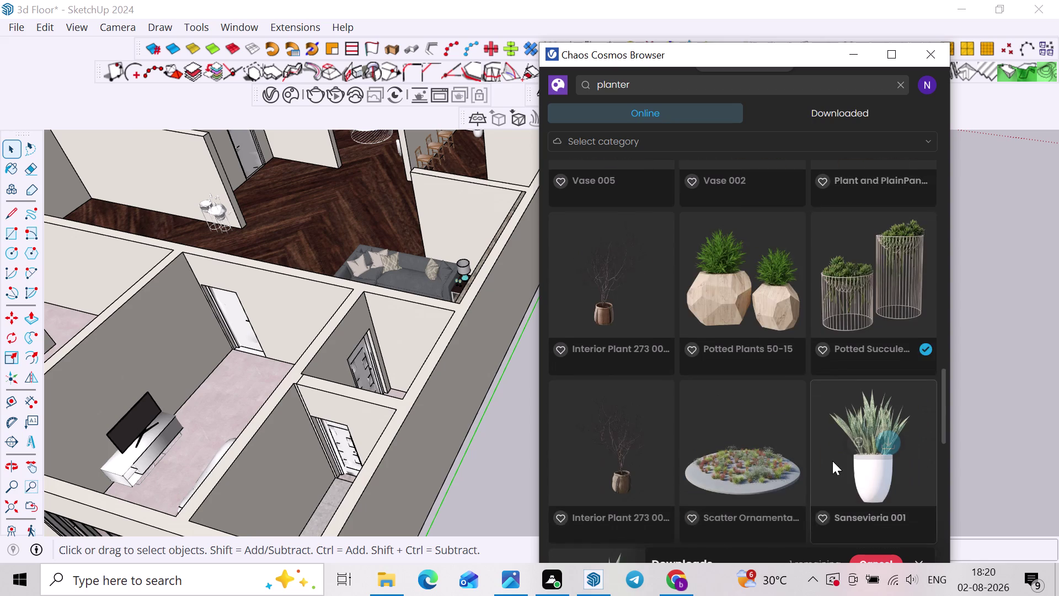
scroll(down, 3)
scroll(down, 3)
scroll(up, 3)
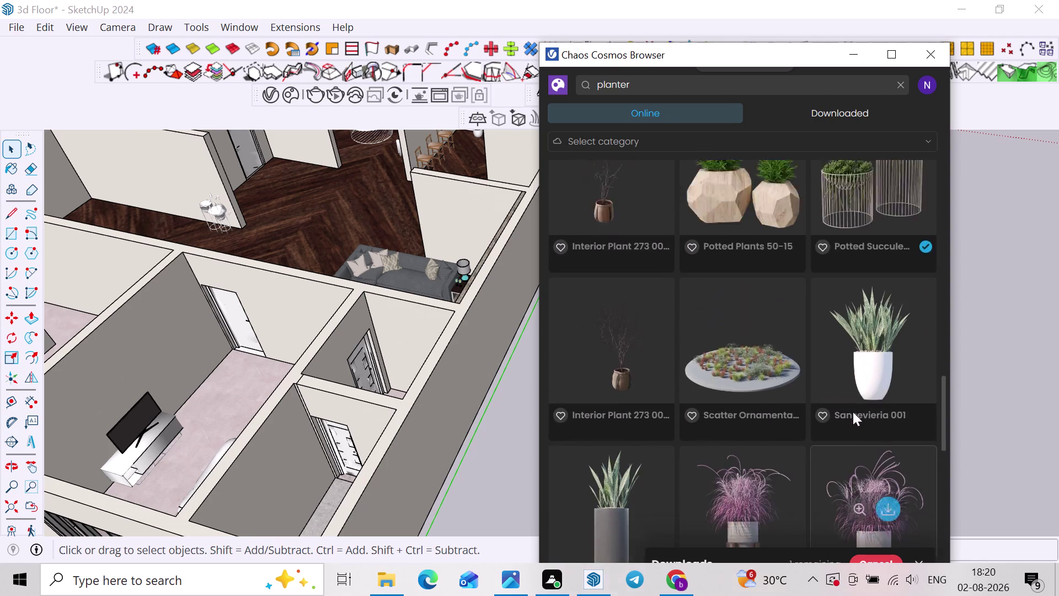
scroll(up, 3)
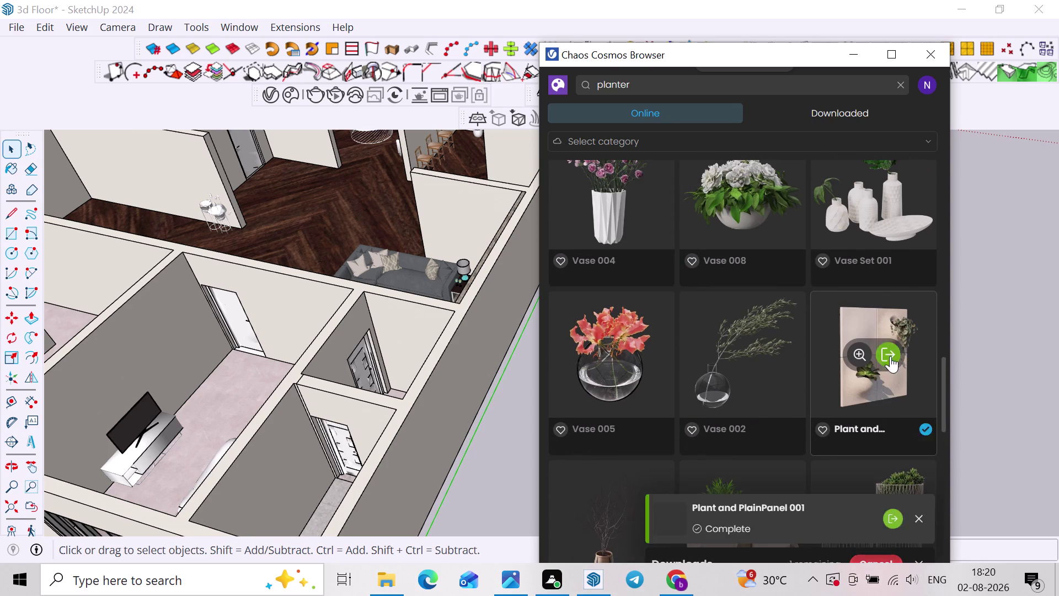
click(892, 356)
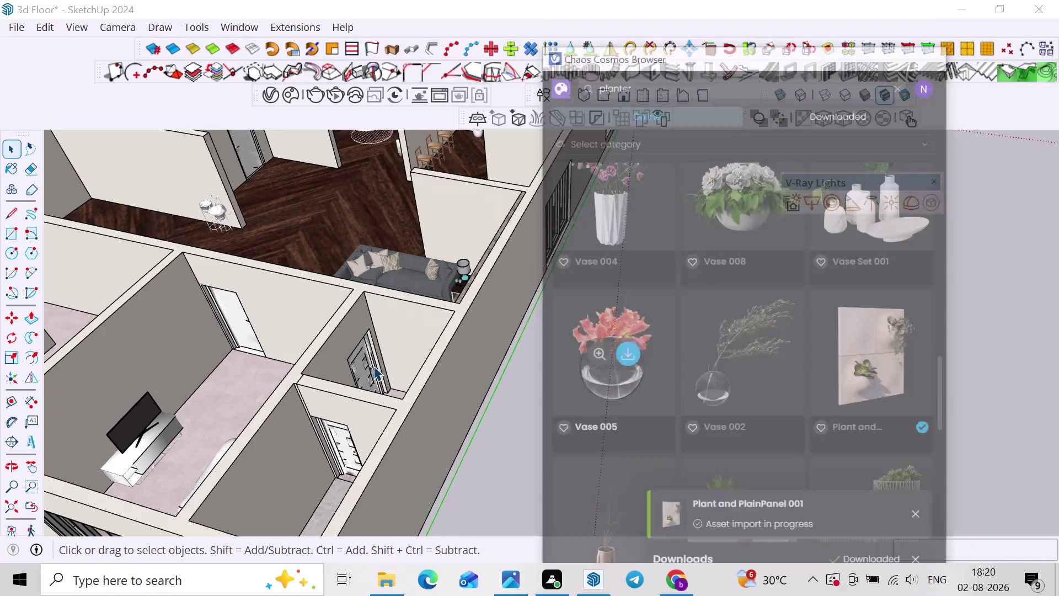
Place the Plant and PlainPanel 001 component on the room's wooden floor.
scroll(down, 3)
middle_drag(262, 354, 592, 347)
scroll(up, 3)
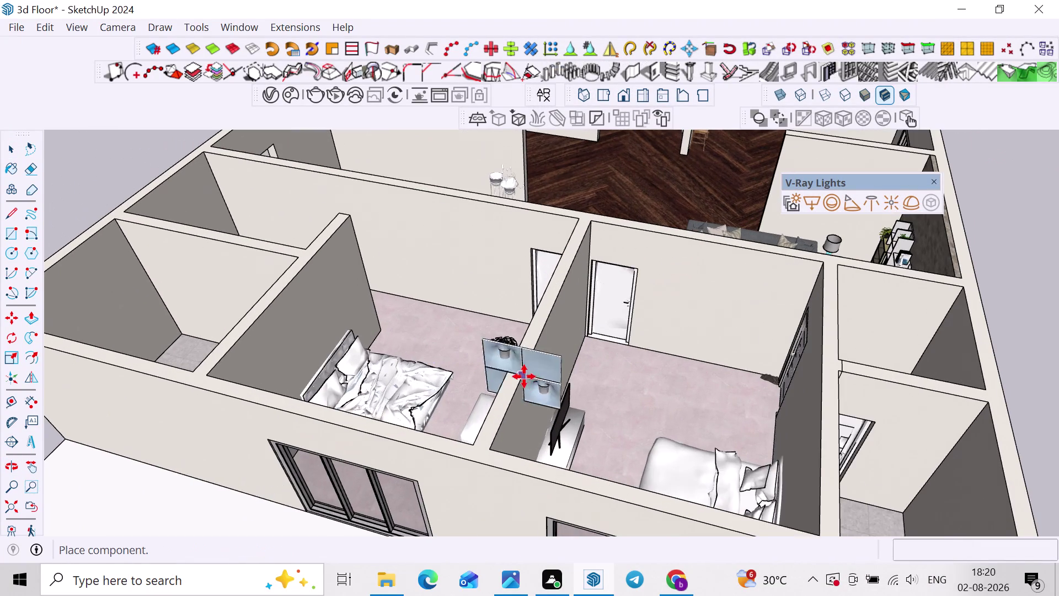
middle_drag(550, 375, 405, 395)
scroll(down, 3)
middle_drag(651, 368, 565, 458)
scroll(up, 3)
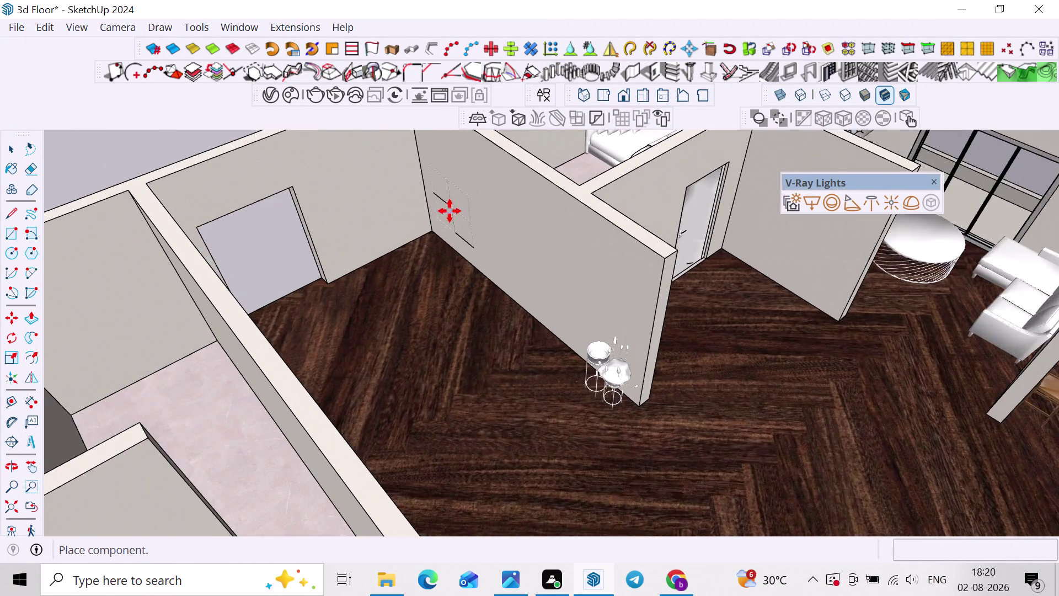
scroll(up, 3)
click(417, 301)
Select the placed panel and orbit to inspect it beside the wall.
scroll(up, 3)
middle_drag(441, 291, 396, 301)
key(space)
scroll(up, 3)
click(397, 264)
middle_drag(412, 270, 193, 215)
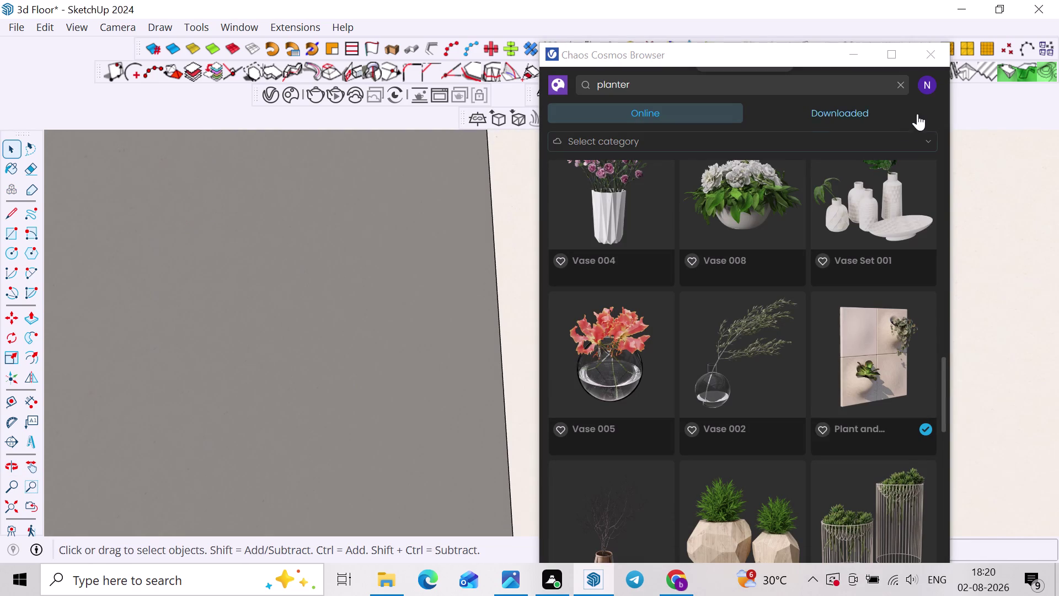
click(933, 54)
scroll(down, 3)
scroll(down, 3)
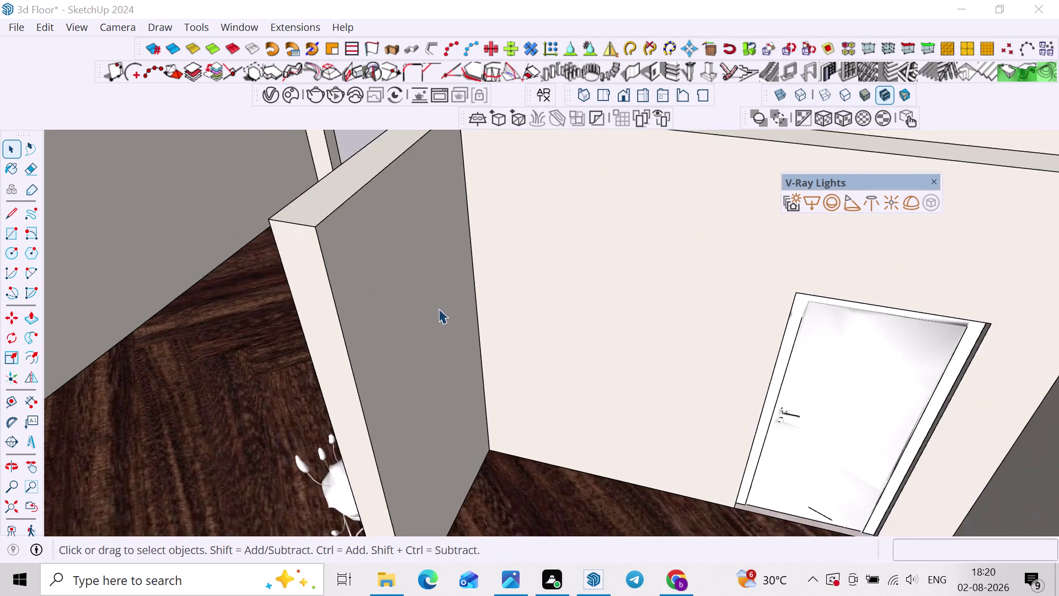
scroll(down, 3)
middle_drag(431, 322, 696, 508)
scroll(up, 3)
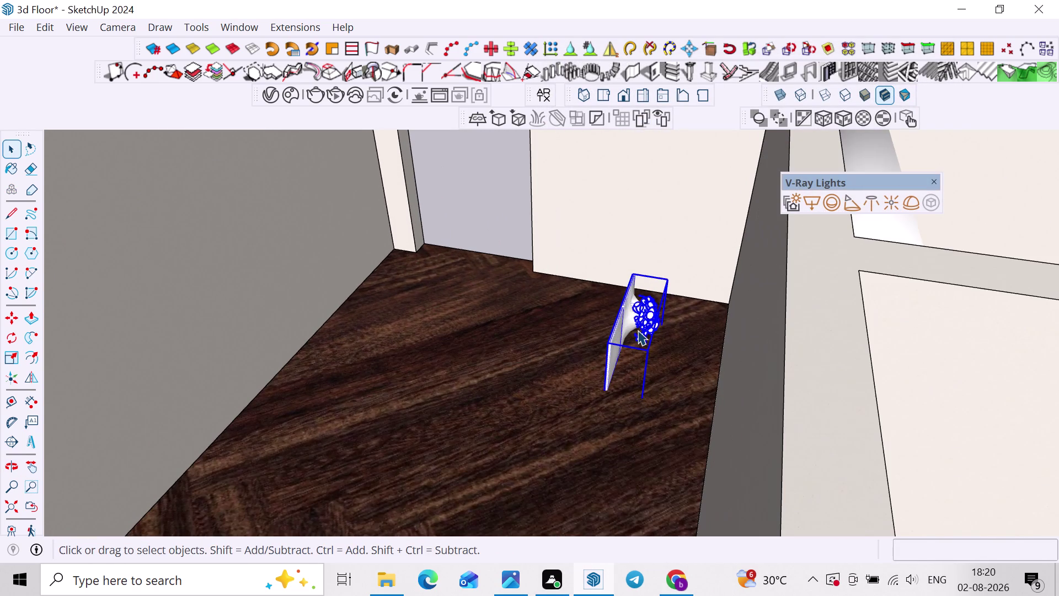
Rotate the plant panel 180 degrees so it turns round against the wall.
key(q)
key(Up)
scroll(up, 3)
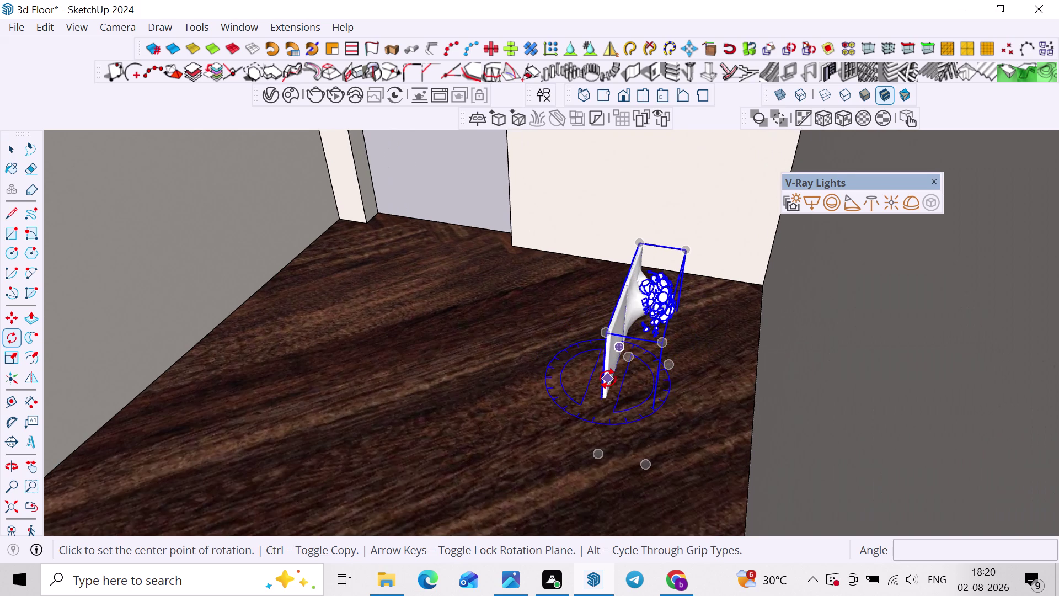
click(608, 388)
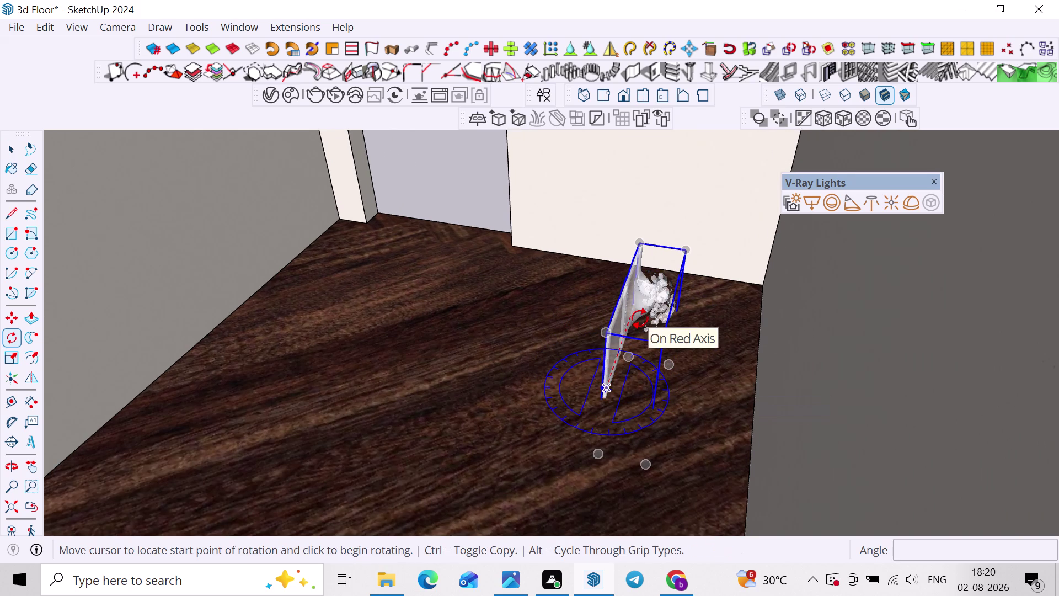
click(640, 318)
click(593, 427)
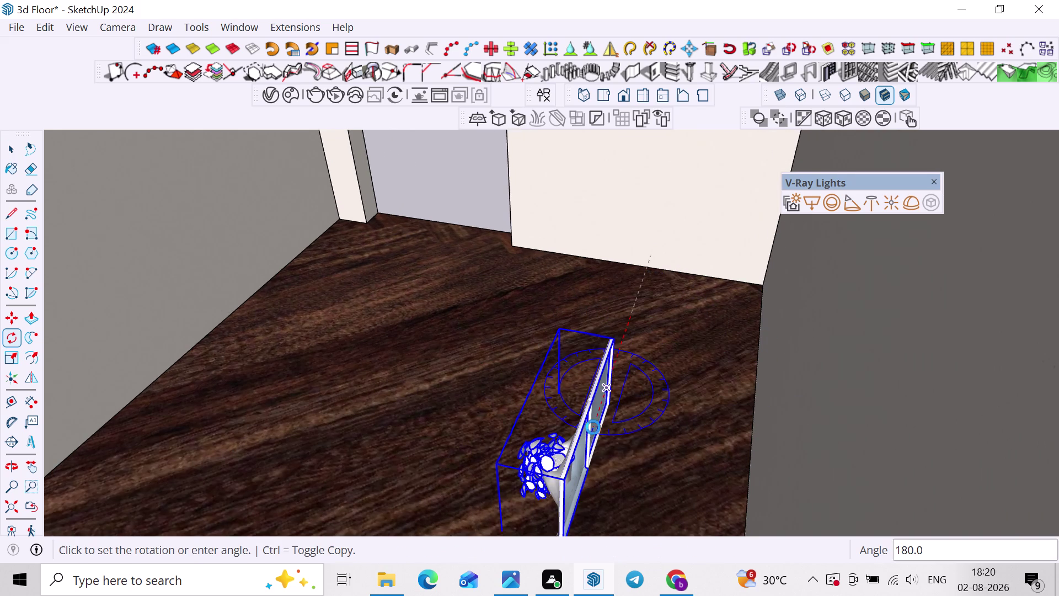
middle_drag(596, 427, 784, 381)
scroll(up, 3)
middle_drag(692, 379, 634, 379)
middle_drag(645, 401, 792, 328)
scroll(up, 3)
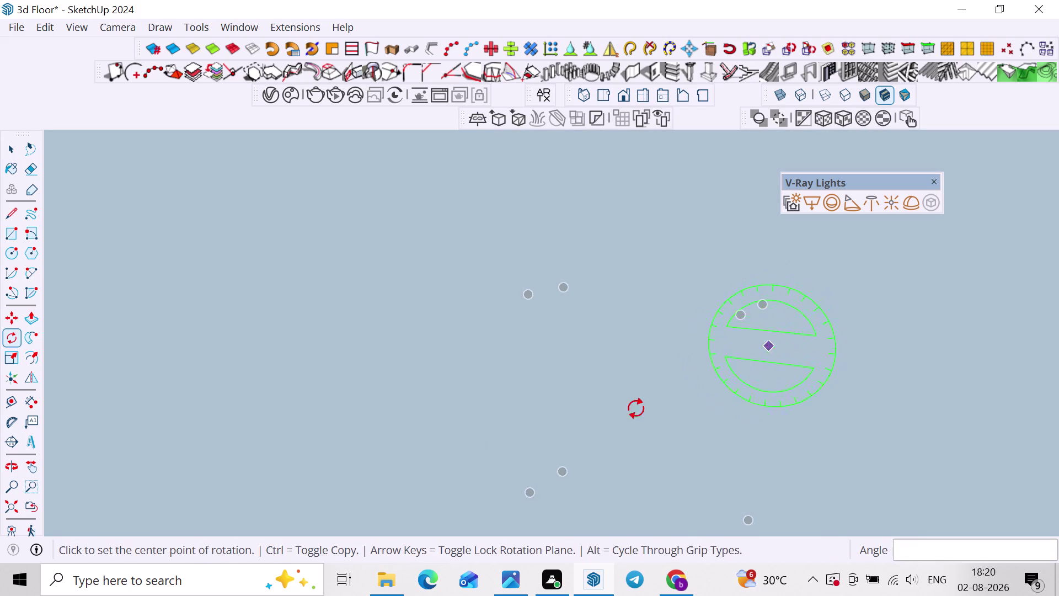
Select the plant panels and start a 1280×720 V-Ray test render.
click(39, 508)
click(40, 508)
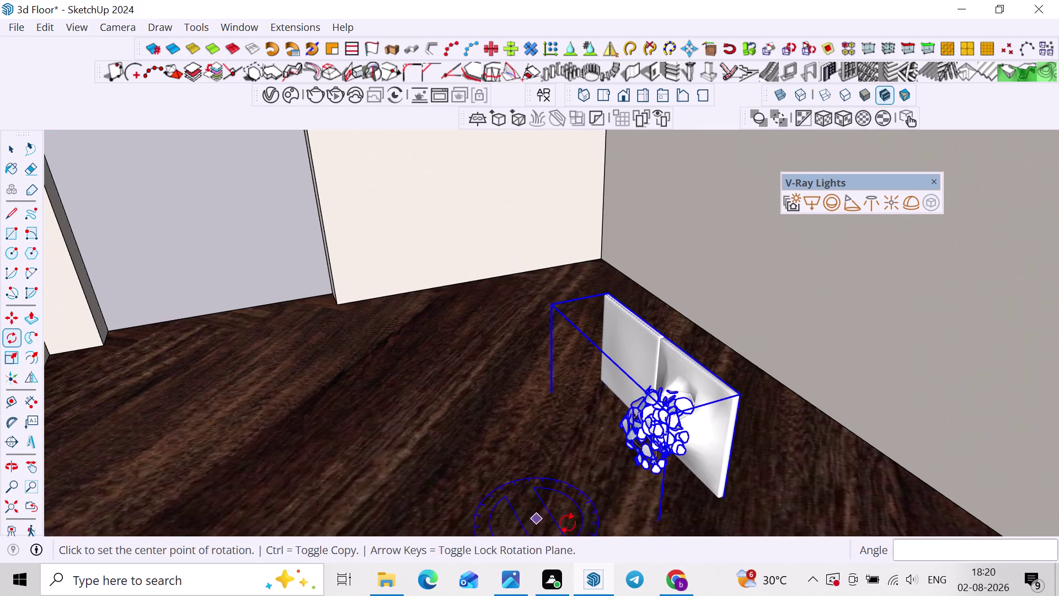
middle_drag(586, 531, 632, 539)
key(space)
click(637, 510)
click(701, 454)
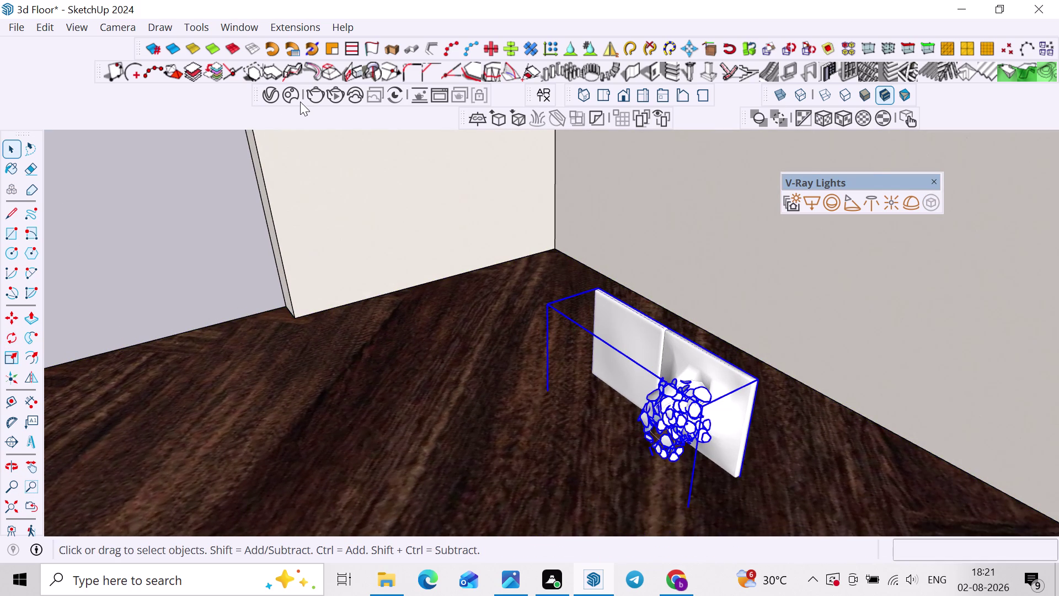
click(333, 95)
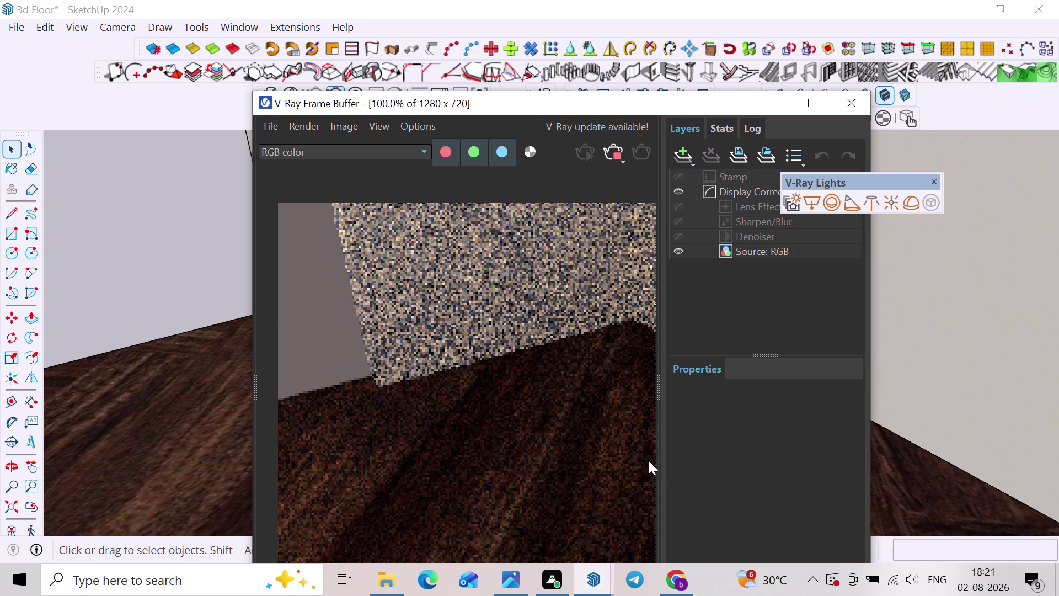
Zoom out over the noisy corner render, then close the V-Ray Frame Buffer.
scroll(down, 3)
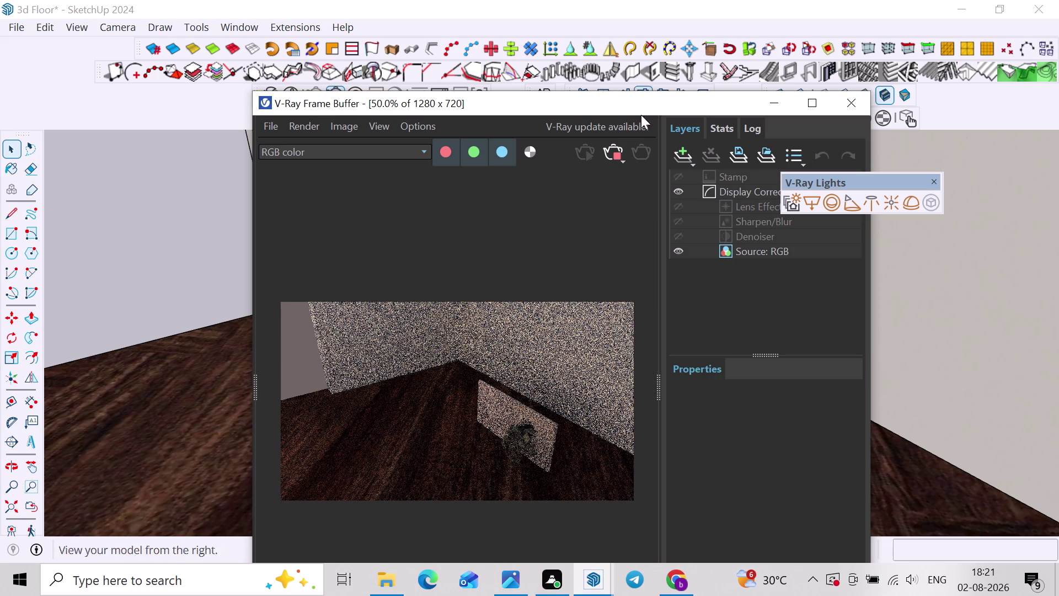
click(613, 155)
Move the plant panel group higher up the wall and render again in V-Ray.
click(858, 112)
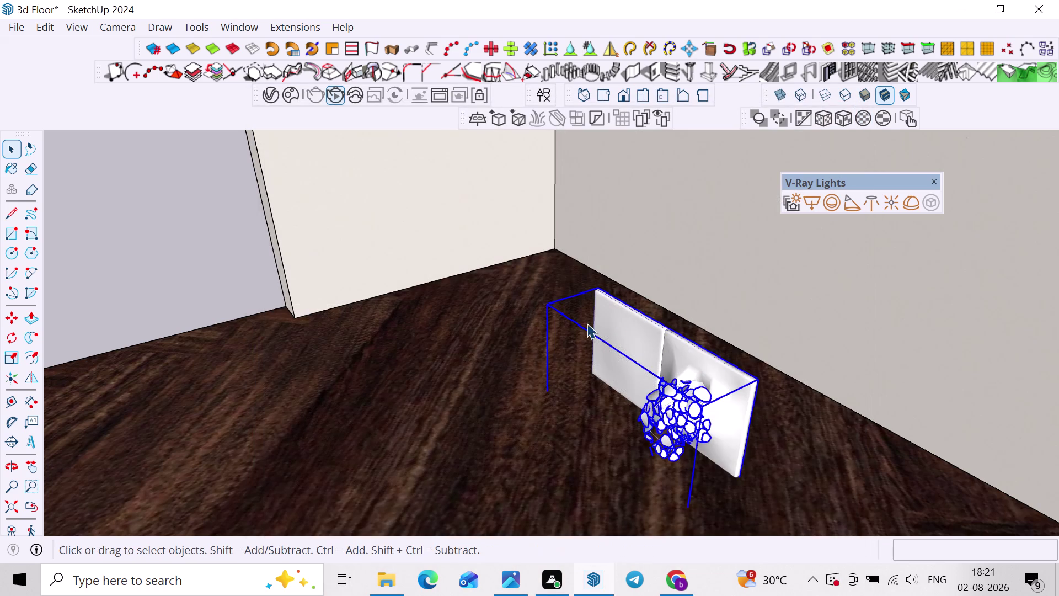
middle_drag(597, 320, 628, 302)
scroll(up, 3)
click(672, 375)
key(m)
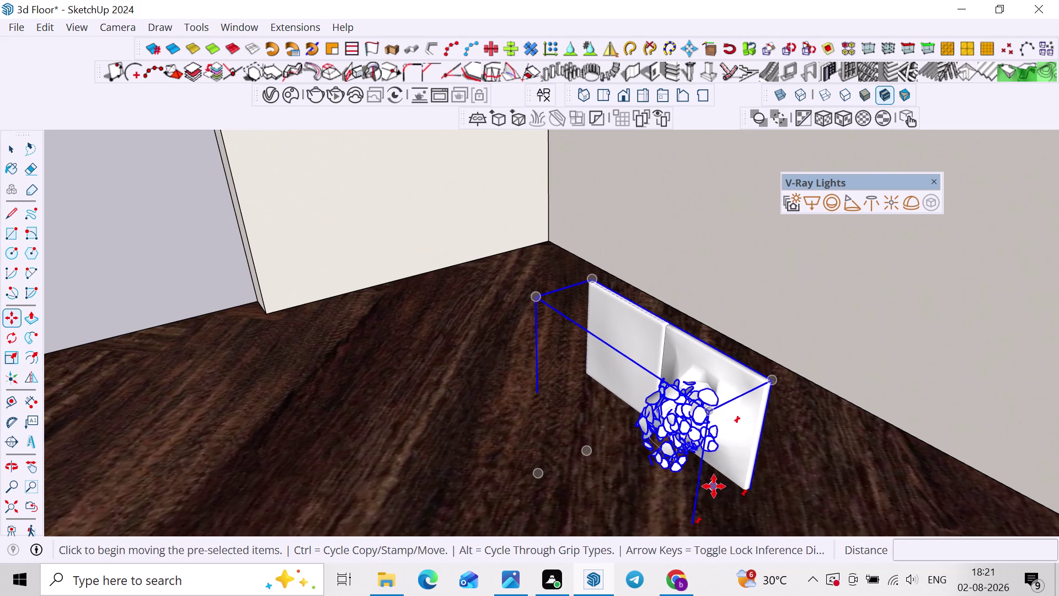
middle_drag(714, 484, 727, 323)
click(696, 469)
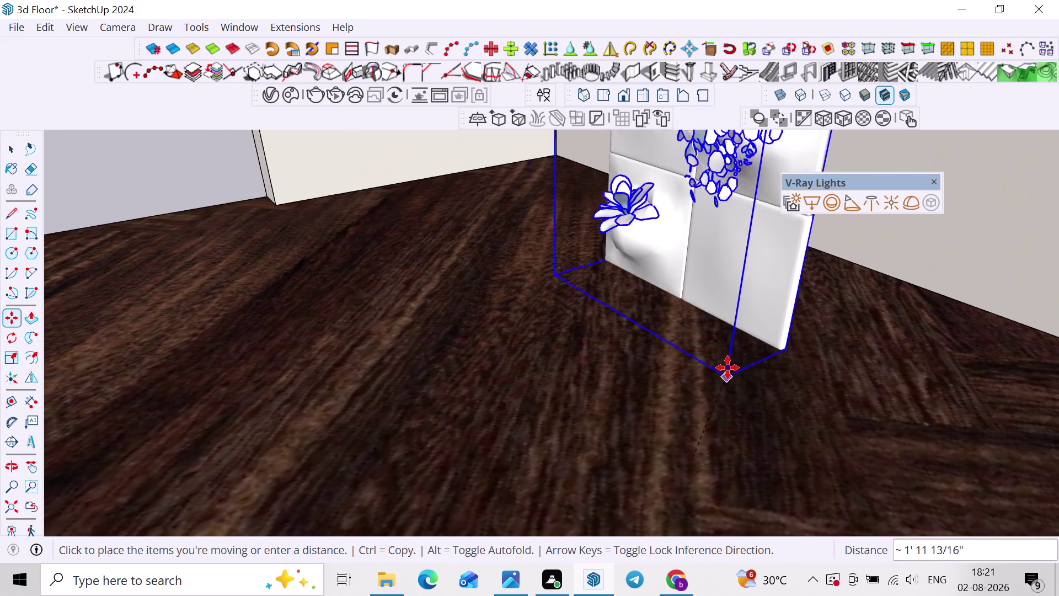
click(708, 327)
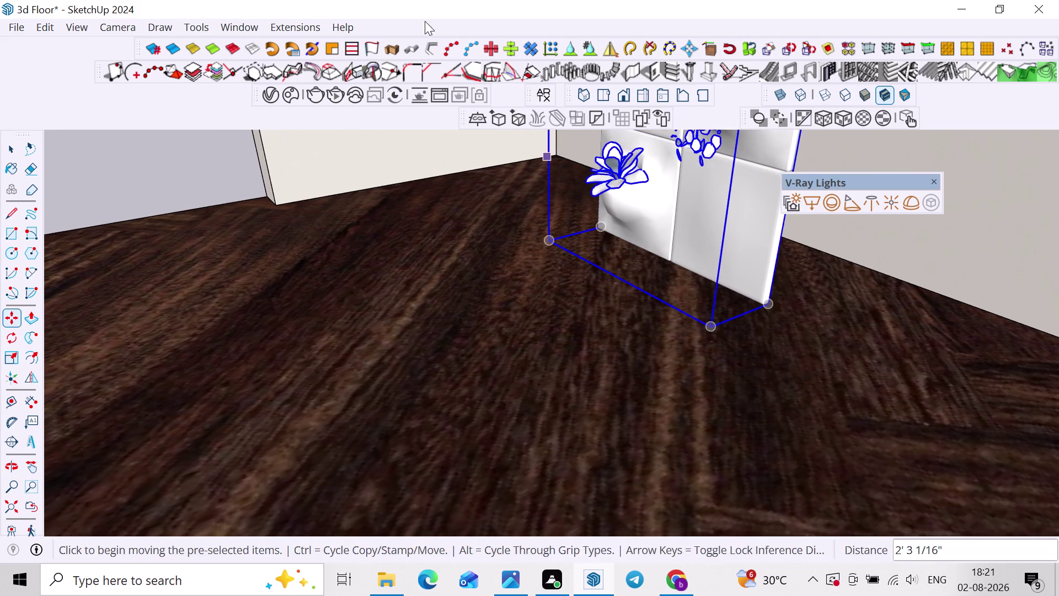
key(space)
click(334, 98)
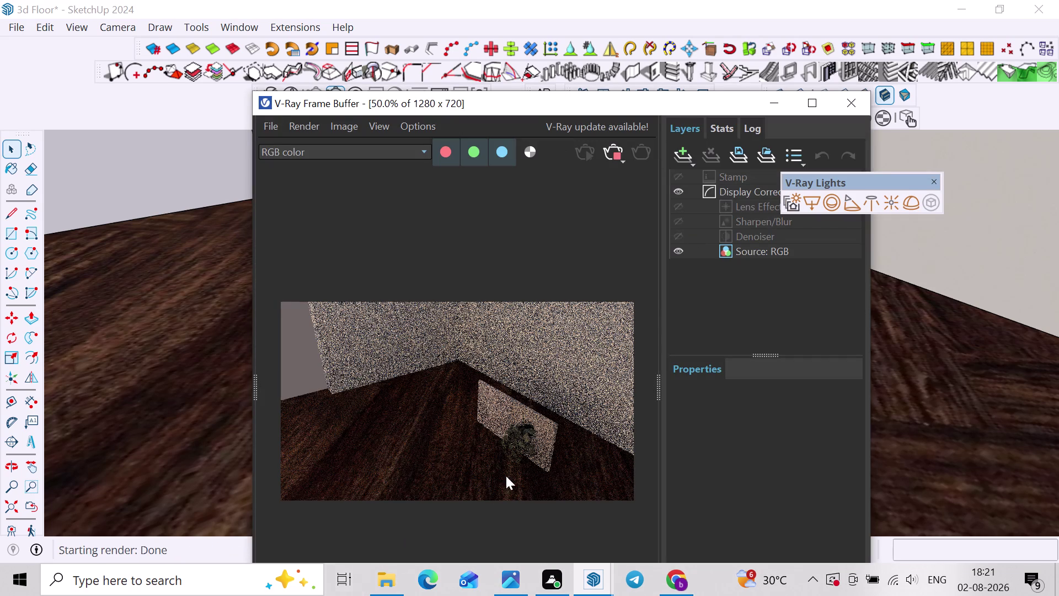
Zoom in and out across the noisy corner render, then close V-Ray Frame Buffer.
scroll(up, 3)
scroll(up, 3)
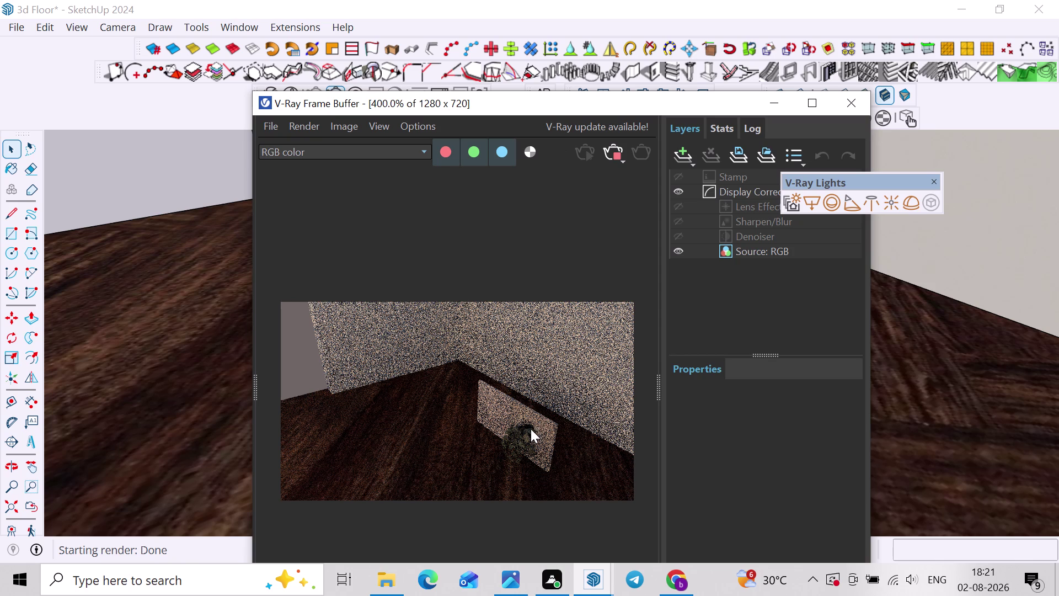
scroll(down, 3)
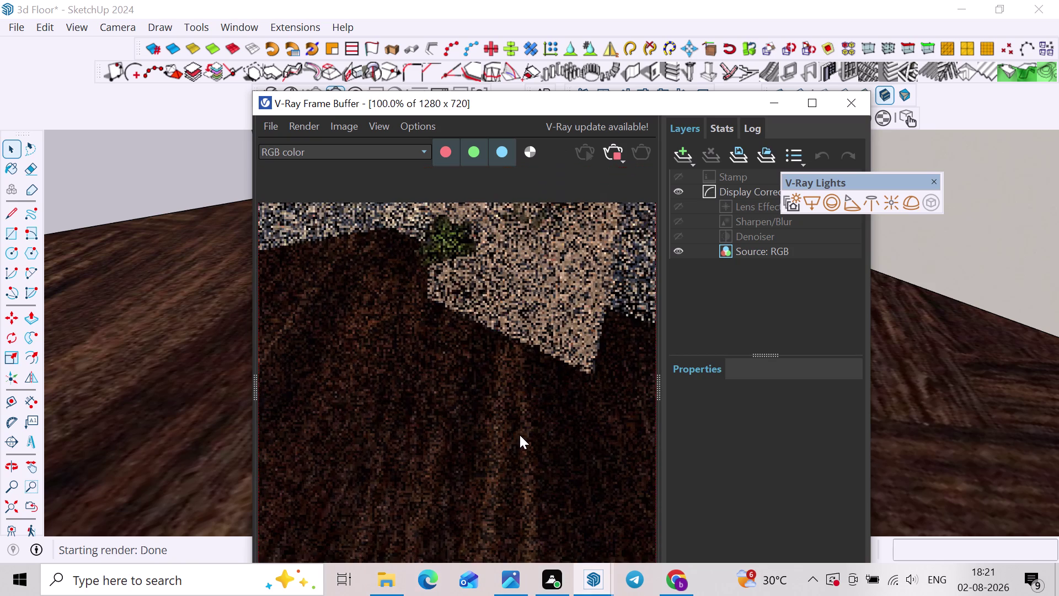
scroll(down, 3)
scroll(down, 3)
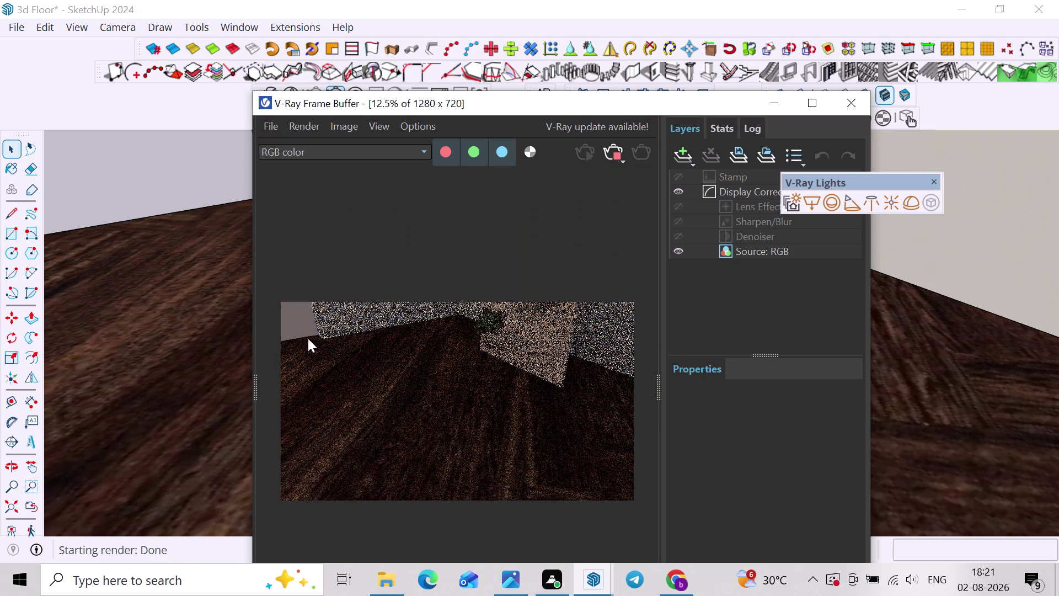
scroll(down, 3)
scroll(up, 3)
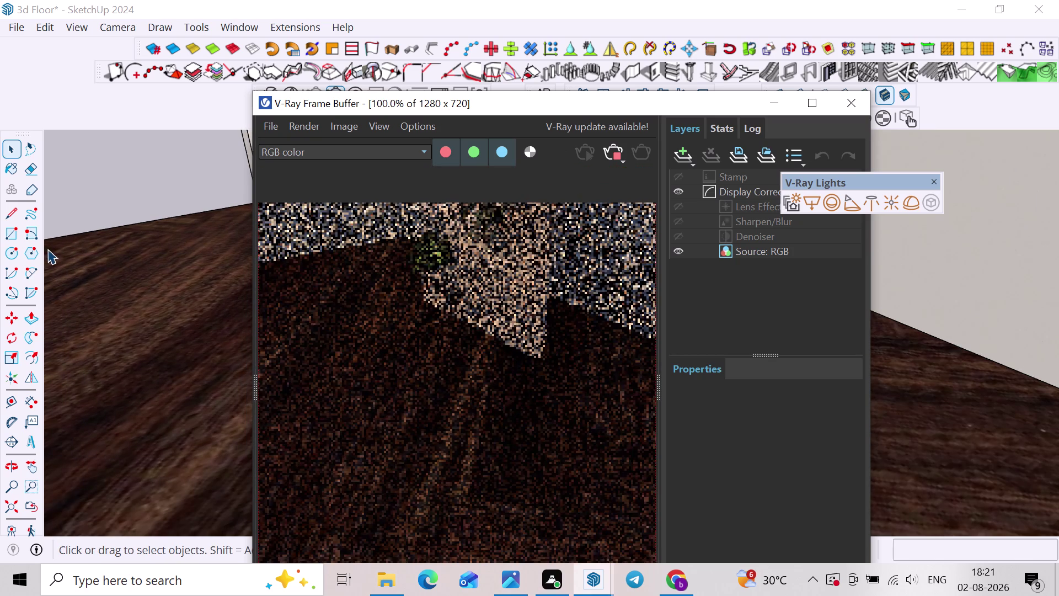
scroll(down, 3)
scroll(down, 3)
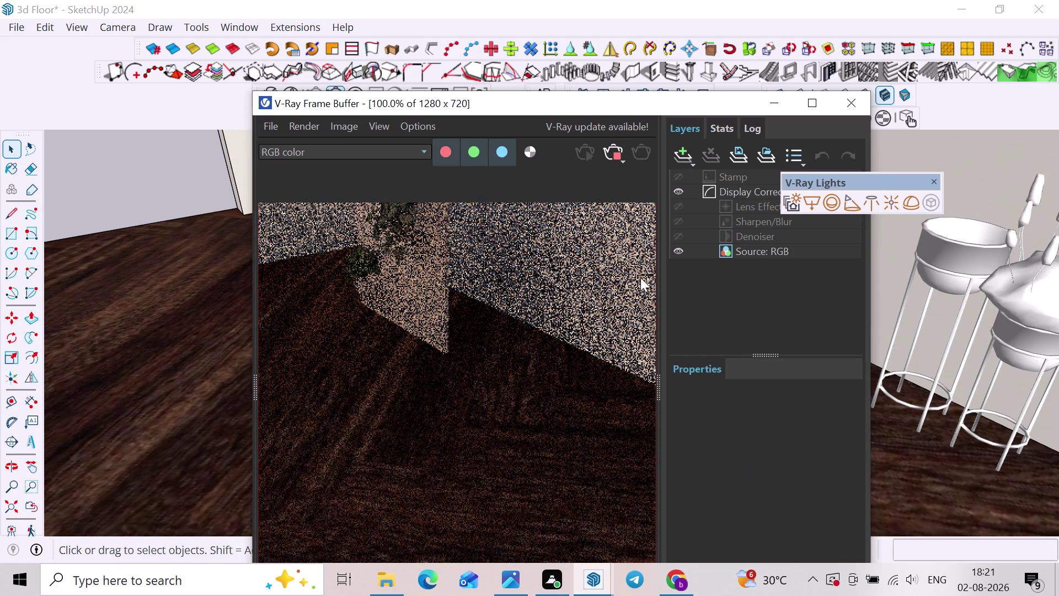
click(607, 151)
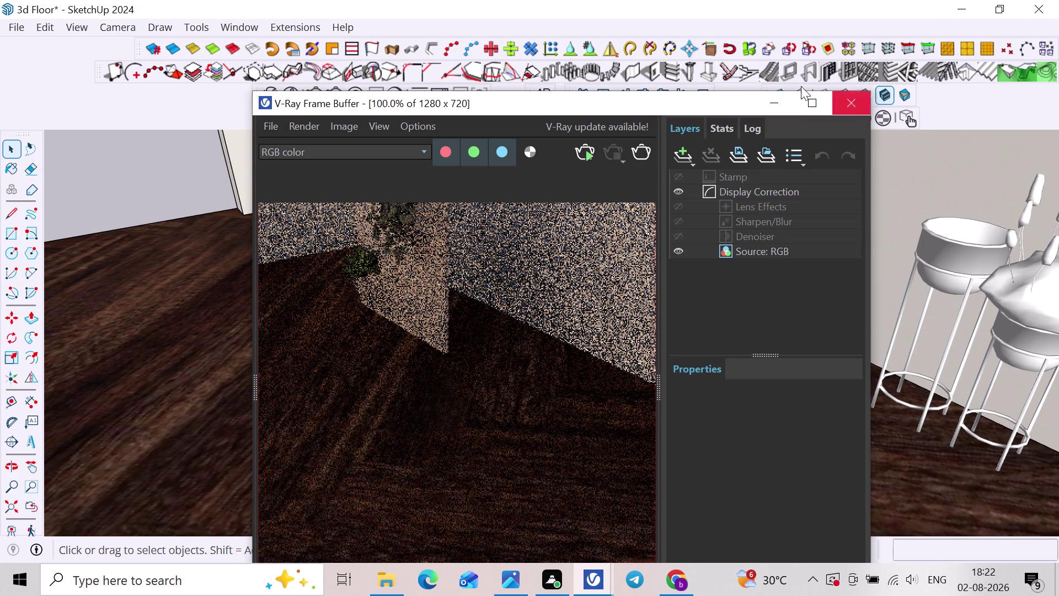
click(847, 99)
Move the plant panel block by its bottom corner into the wall corner.
scroll(up, 3)
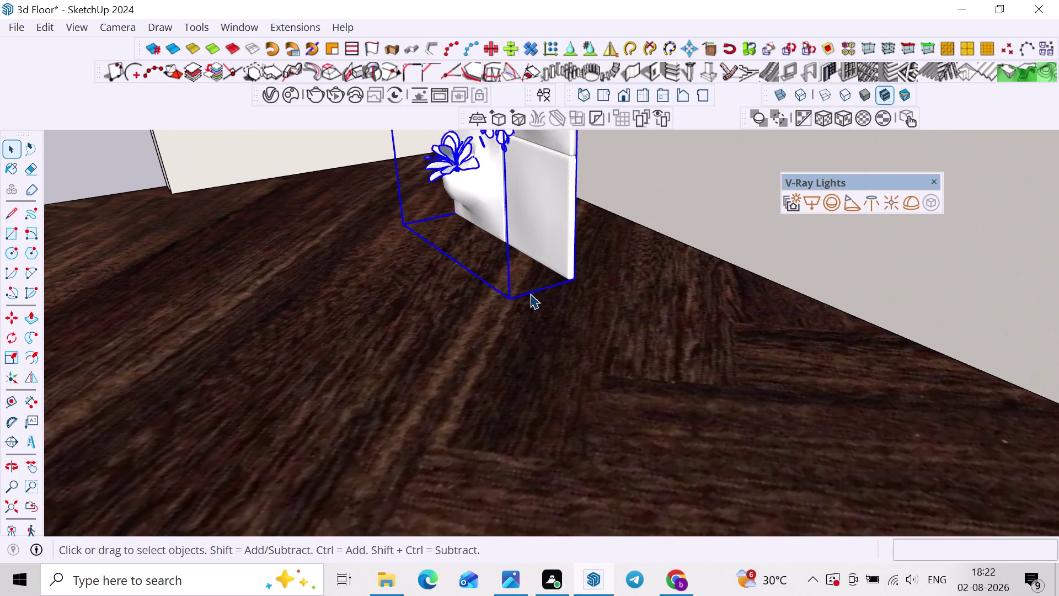
middle_drag(536, 293, 598, 293)
click(526, 231)
middle_drag(527, 251, 503, 411)
middle_drag(483, 400, 532, 399)
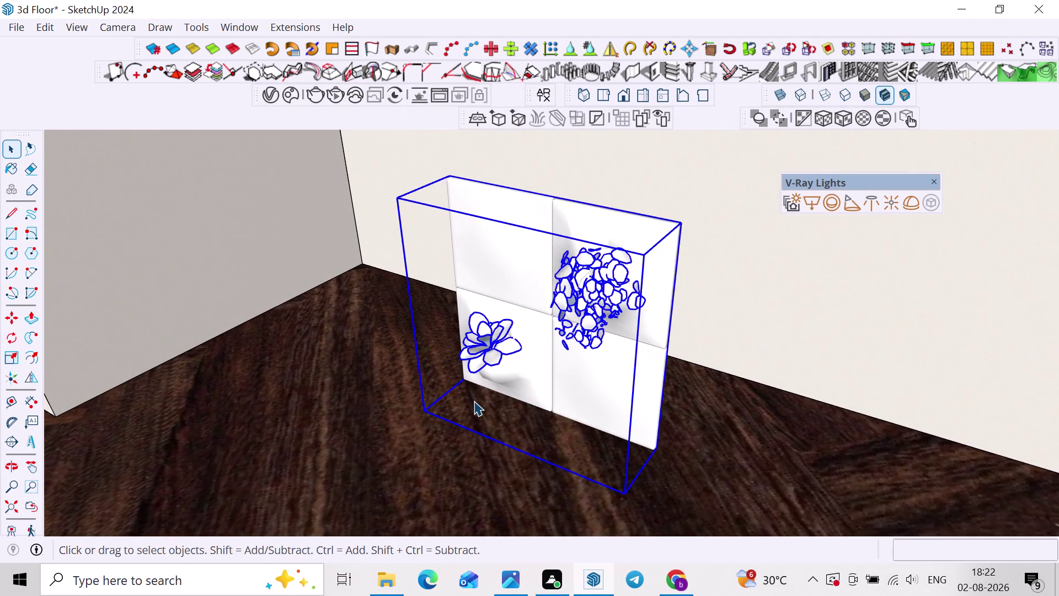
key(m)
scroll(up, 3)
middle_drag(440, 390, 625, 478)
scroll(up, 3)
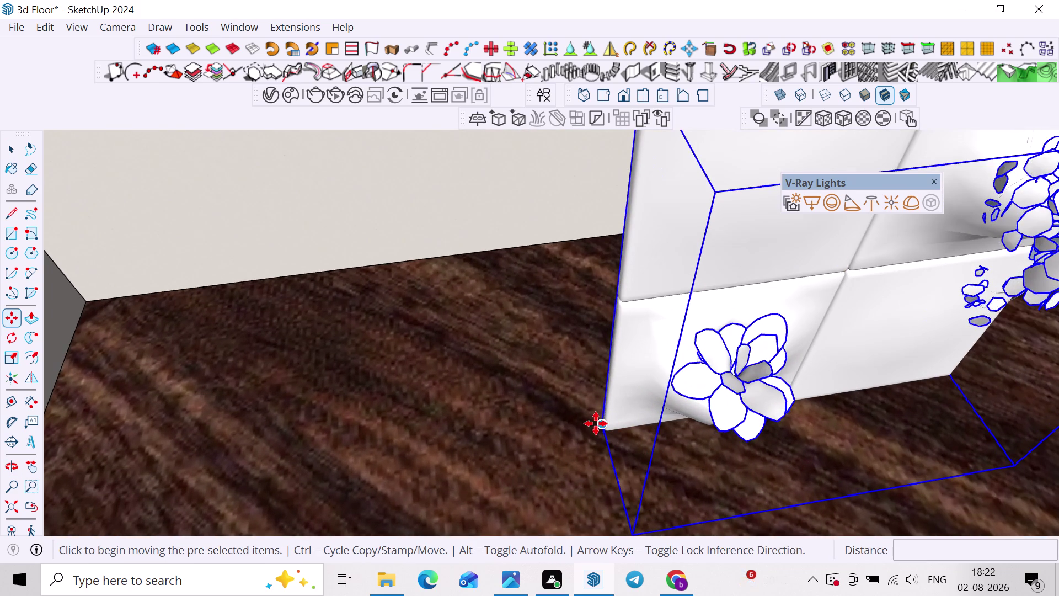
click(596, 423)
middle_drag(184, 280, 305, 295)
click(209, 317)
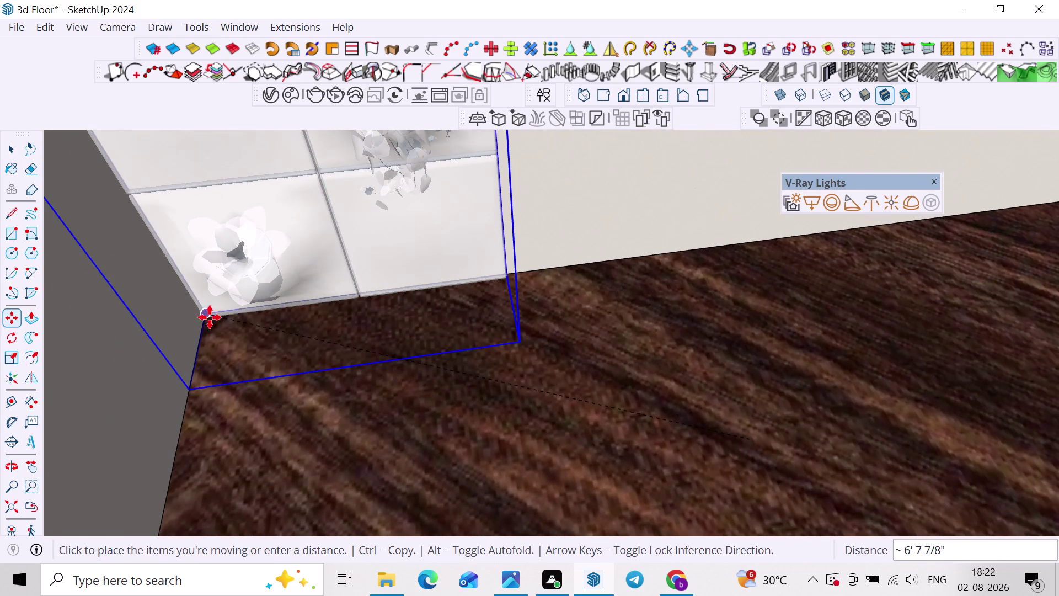
scroll(down, 3)
middle_drag(422, 310, 375, 276)
scroll(up, 3)
Copy the panel block and place the copy beside the original along the wall.
key(m)
scroll(up, 3)
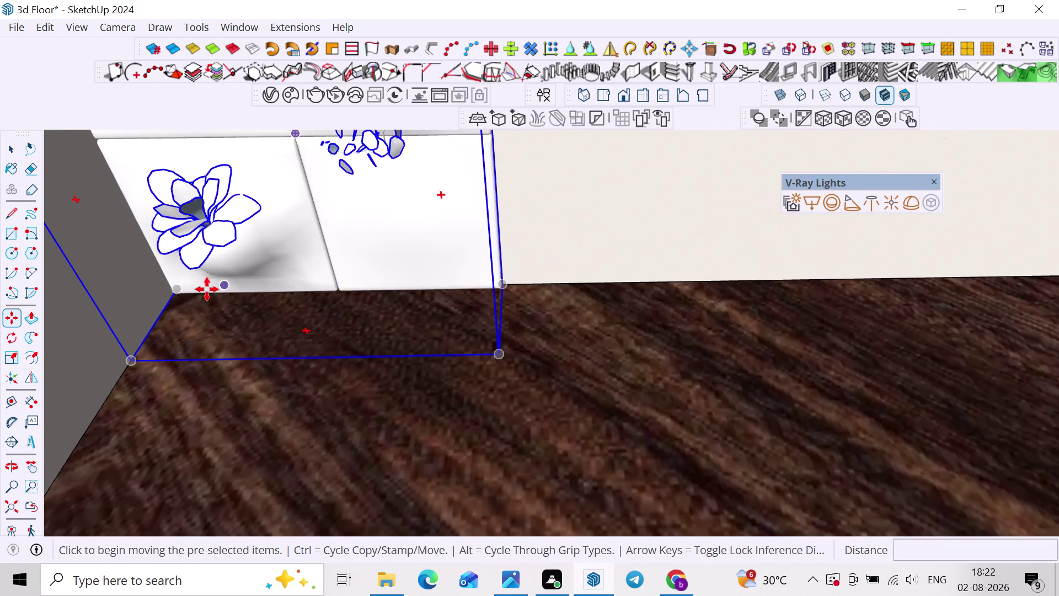
click(171, 295)
scroll(up, 3)
scroll(up, 3)
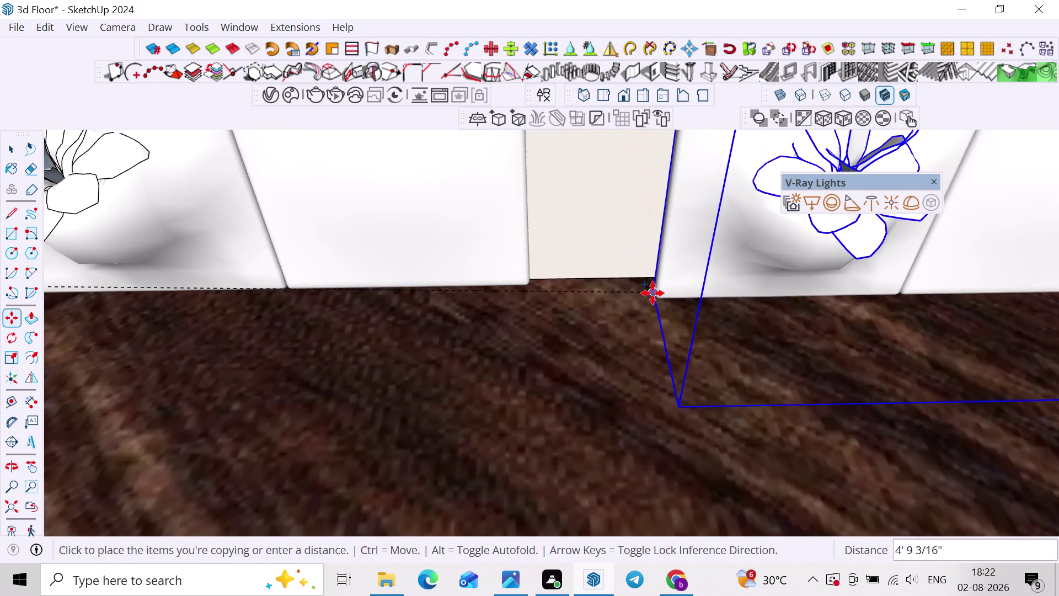
middle_drag(651, 293, 528, 276)
scroll(up, 3)
scroll(up, 3)
click(553, 274)
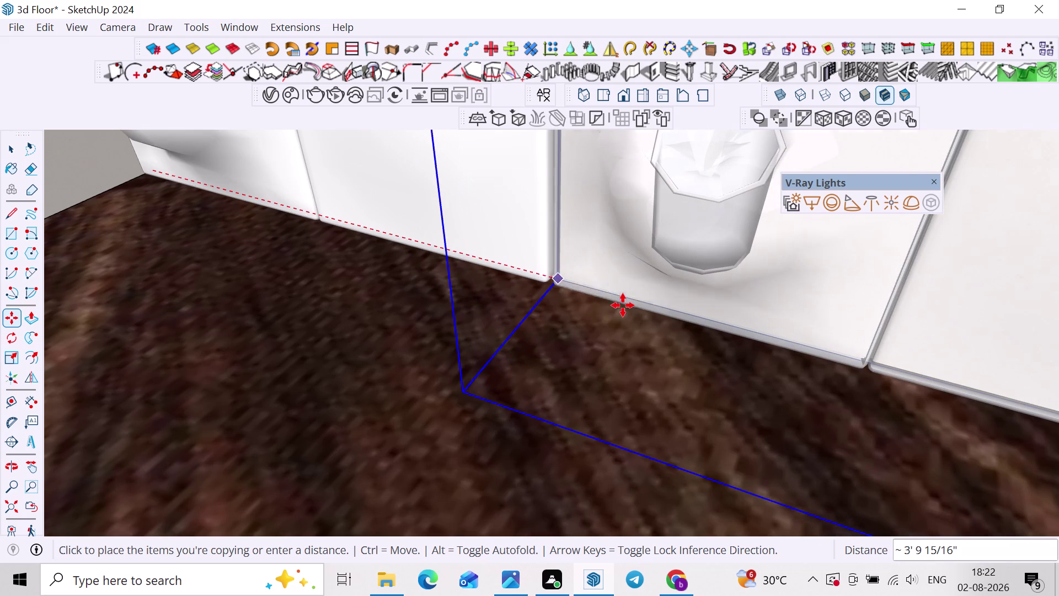
scroll(up, 3)
scroll(down, 3)
scroll(down, 3)
scroll(down, 3)
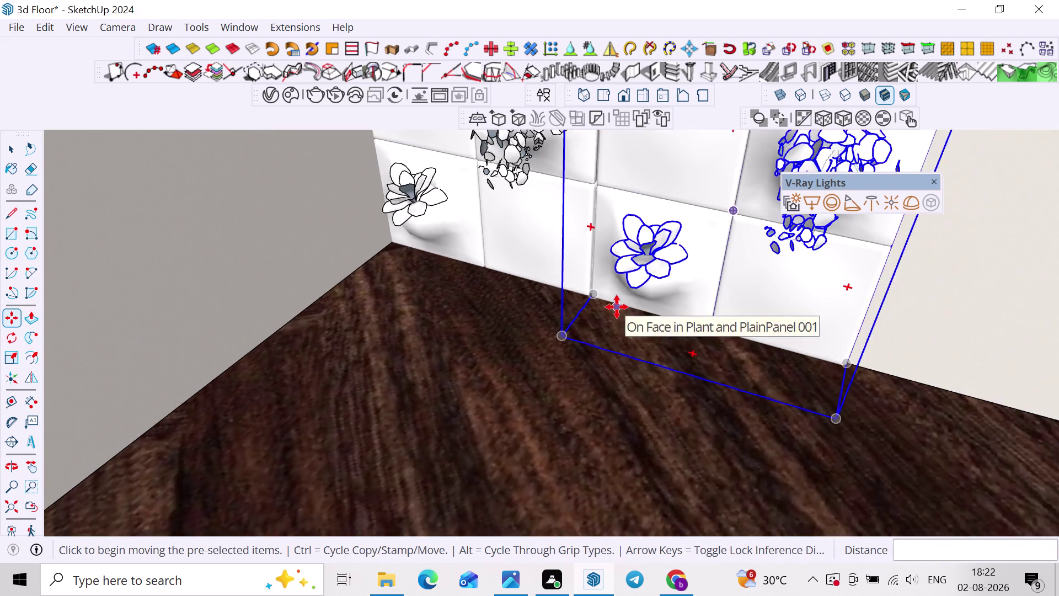
scroll(down, 3)
middle_drag(624, 308, 536, 355)
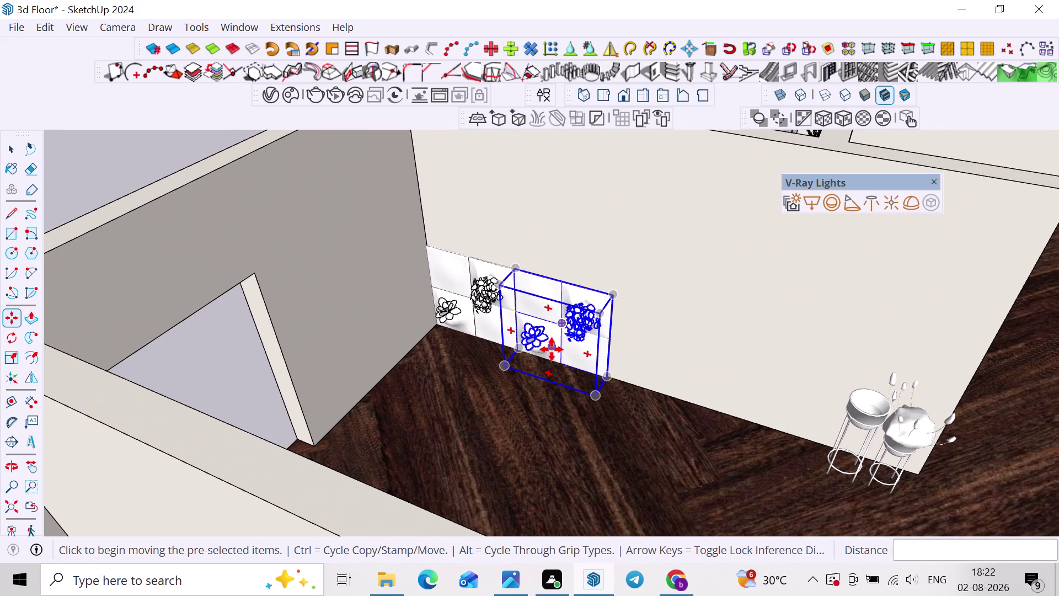
Array the copy with *5 to make five panels along the wall.
key(asterisk)
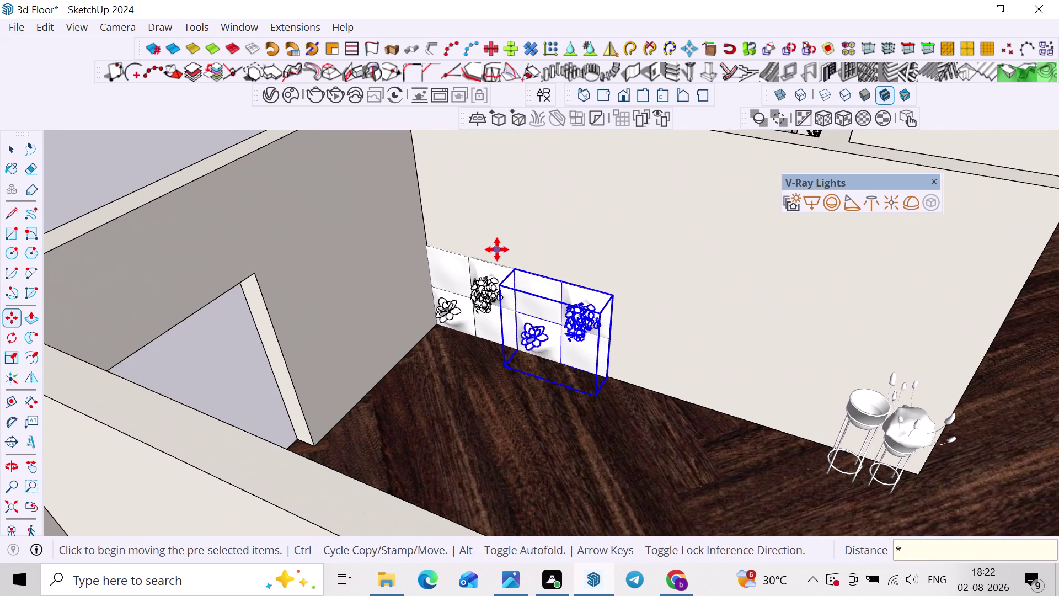
key(5)
key(Return)
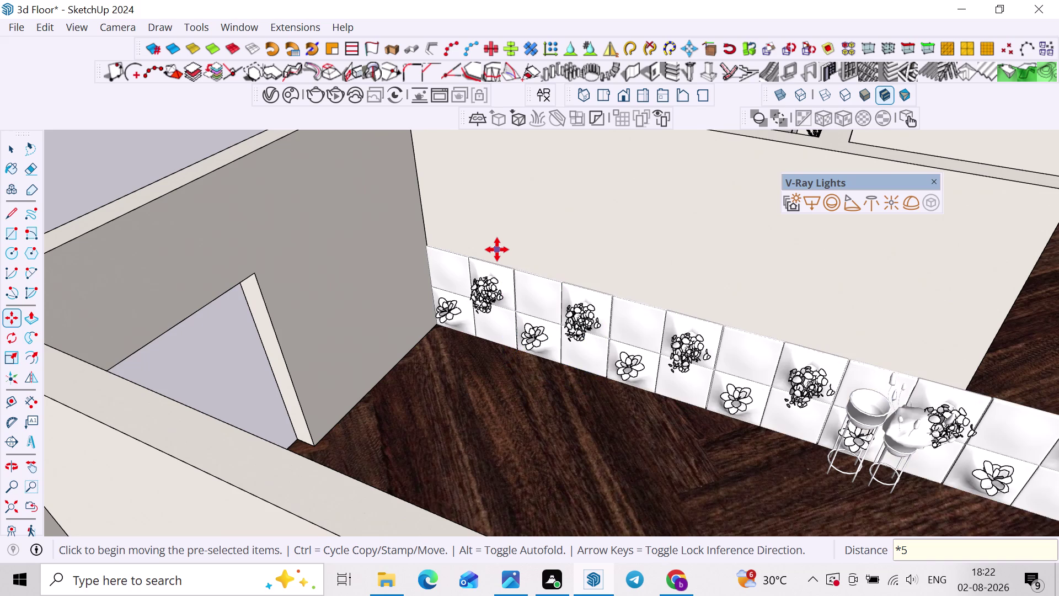
middle_drag(965, 397, 812, 360)
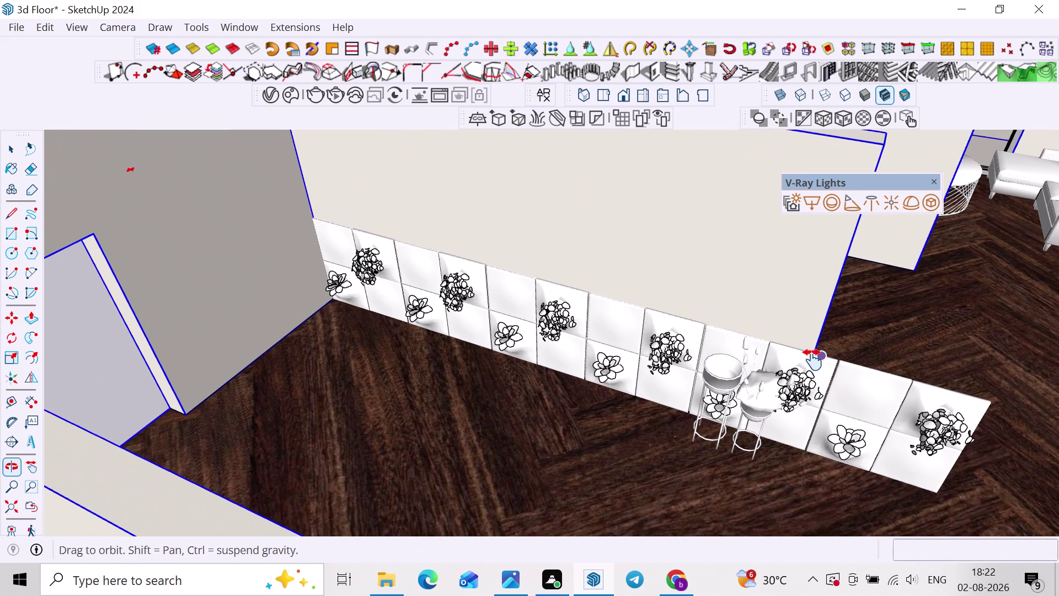
Delete the last panel block at the end of the row.
middle_drag(813, 359, 776, 355)
key(space)
click(811, 404)
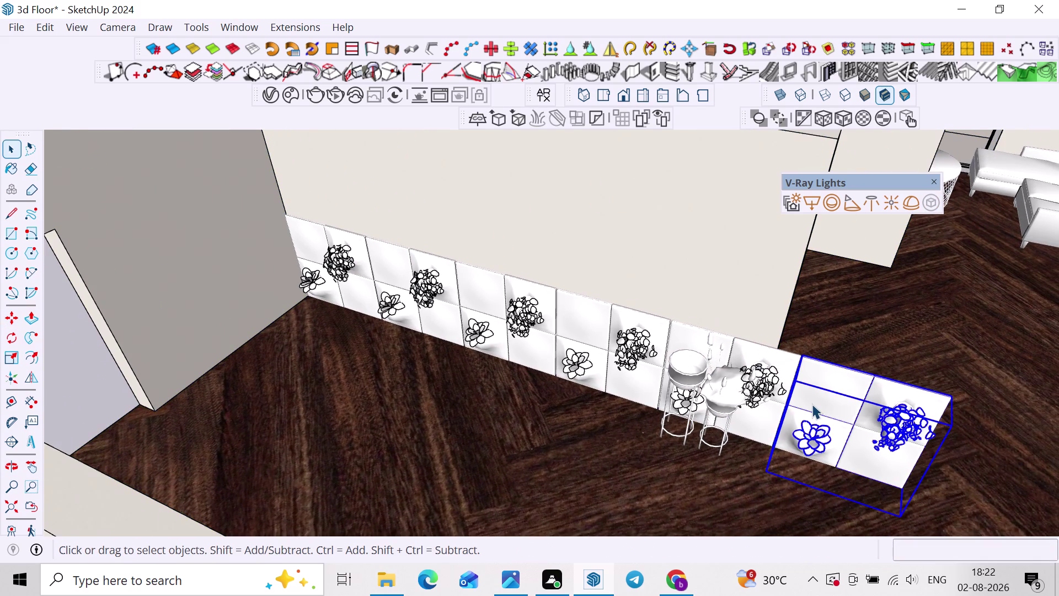
key(Delete)
Scale the panel block behind the stools narrower so the row ends flush.
click(751, 354)
key(s)
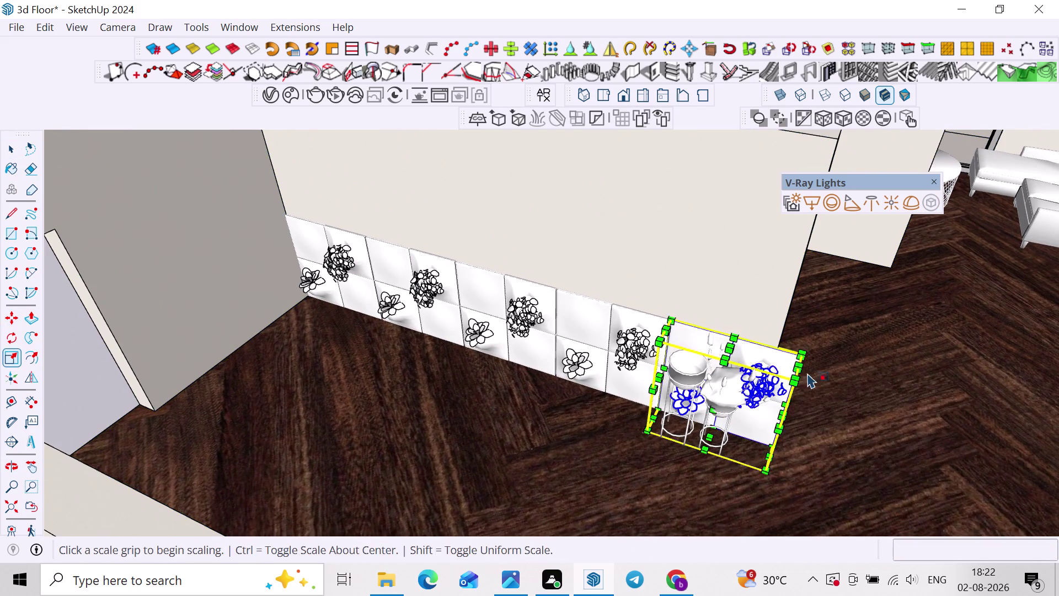
middle_drag(794, 370, 687, 336)
scroll(up, 3)
click(670, 425)
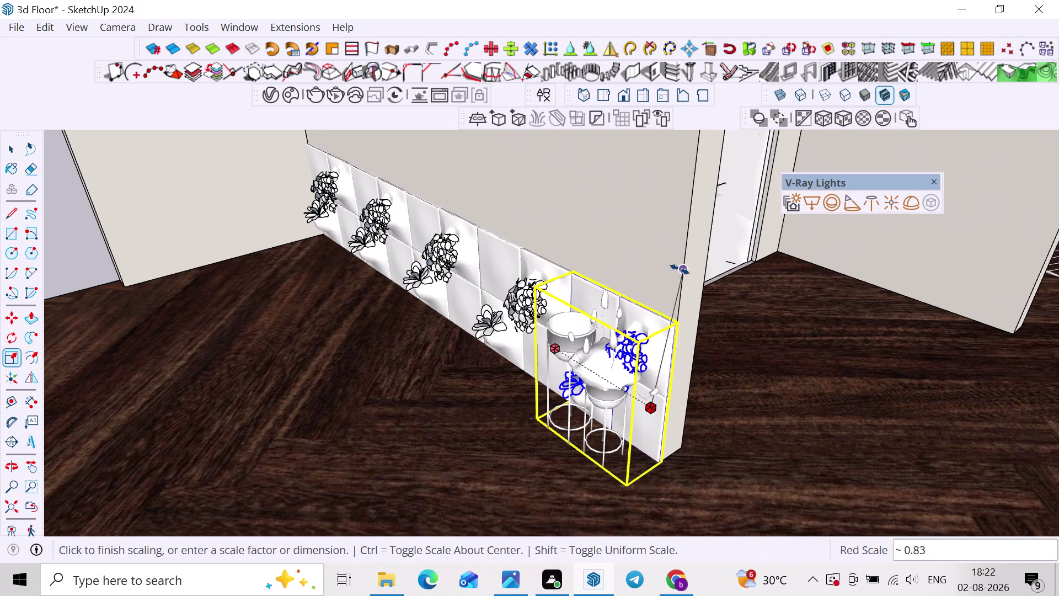
click(686, 266)
key(space)
Move the pair of stools away from the panel wall.
click(713, 422)
click(624, 387)
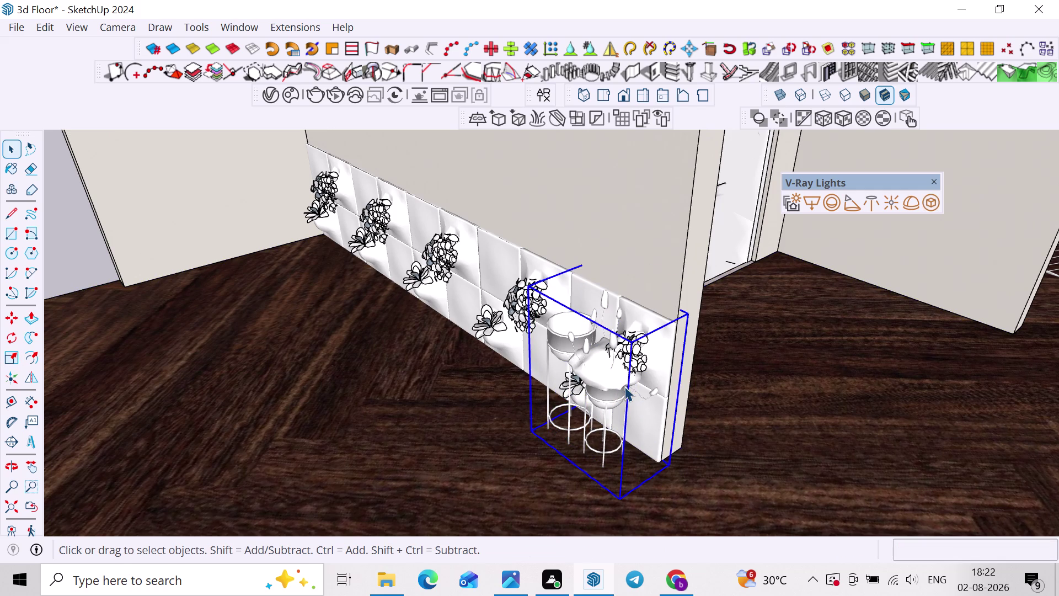
key(m)
click(584, 452)
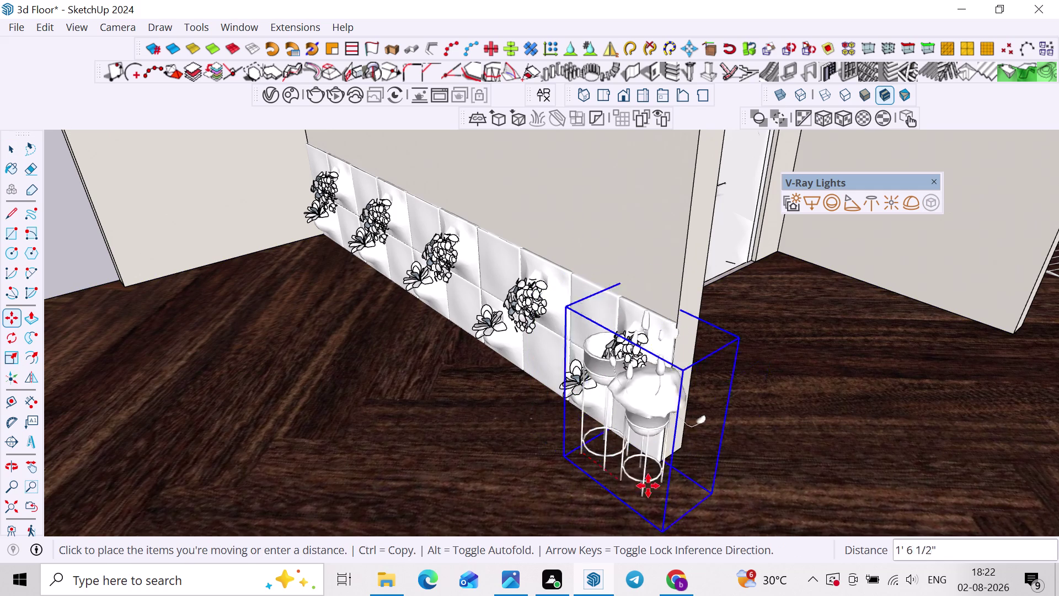
click(898, 432)
key(space)
scroll(up, 3)
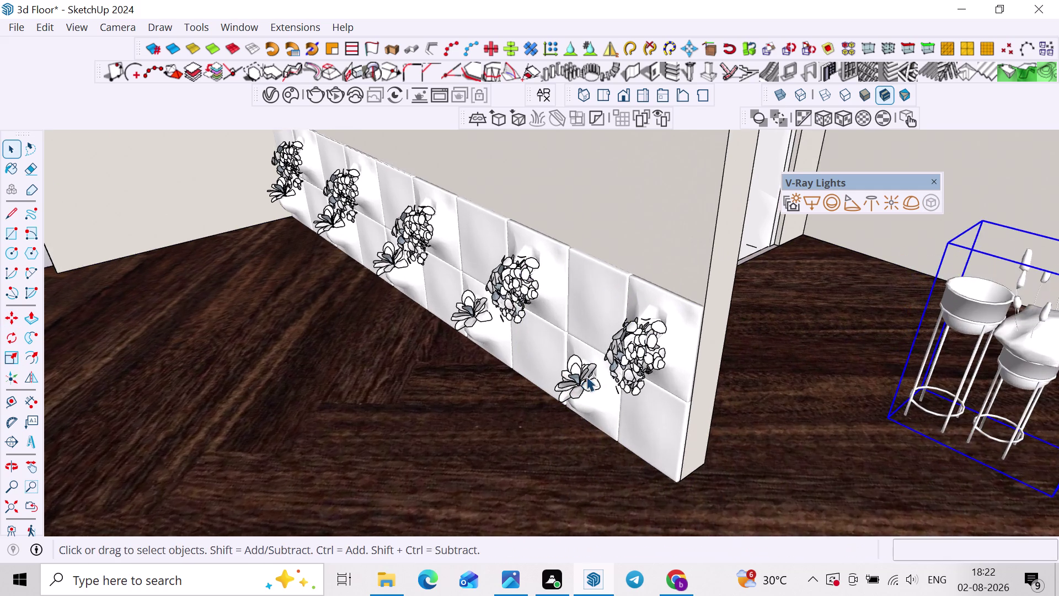
Select all five plant panel groups in the wall row.
middle_drag(591, 374, 631, 357)
click(629, 355)
click(552, 292)
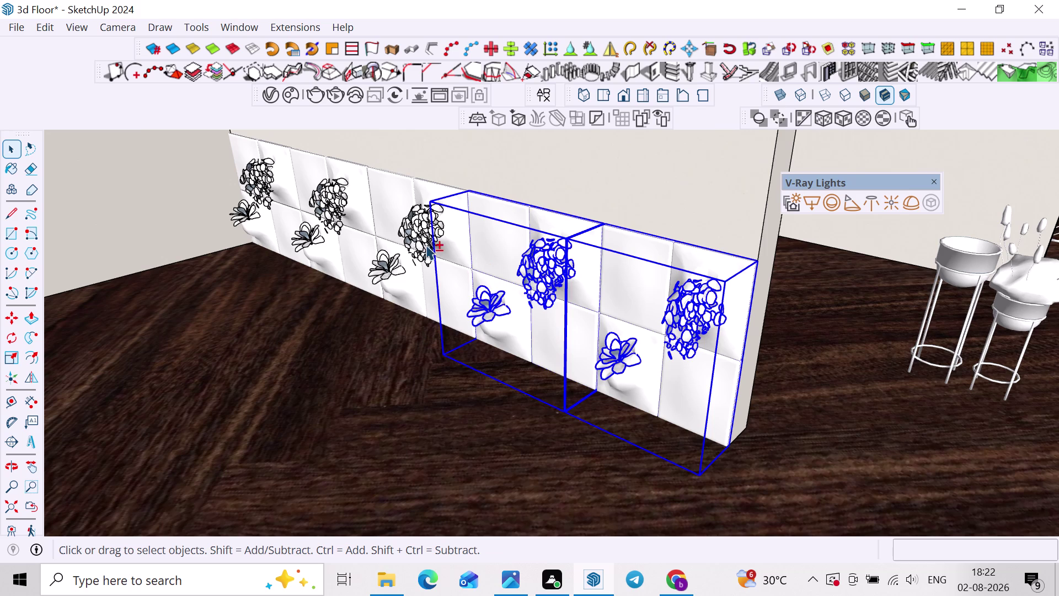
click(407, 234)
click(357, 215)
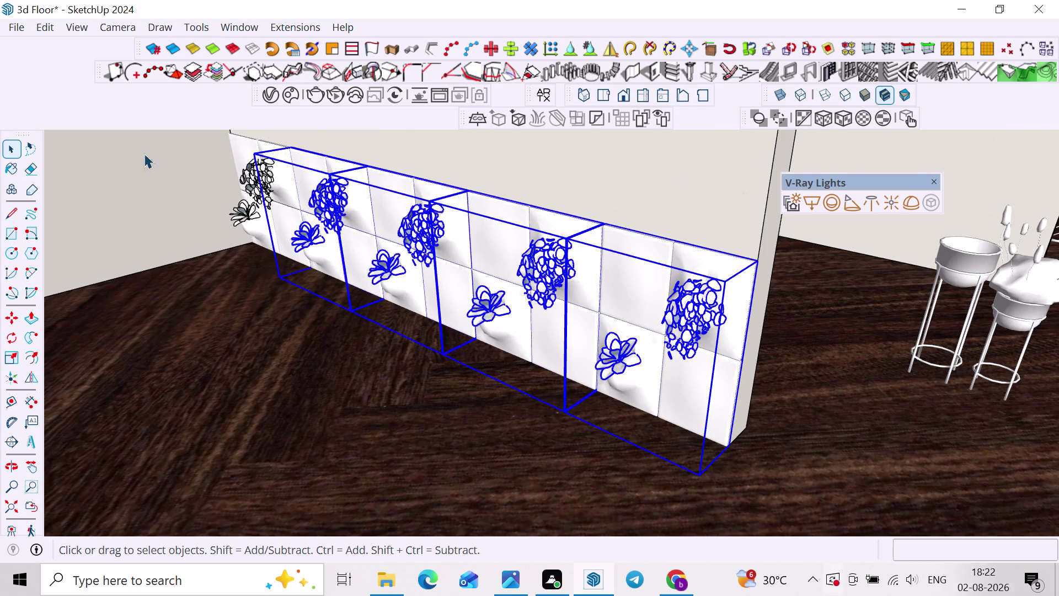
click(231, 149)
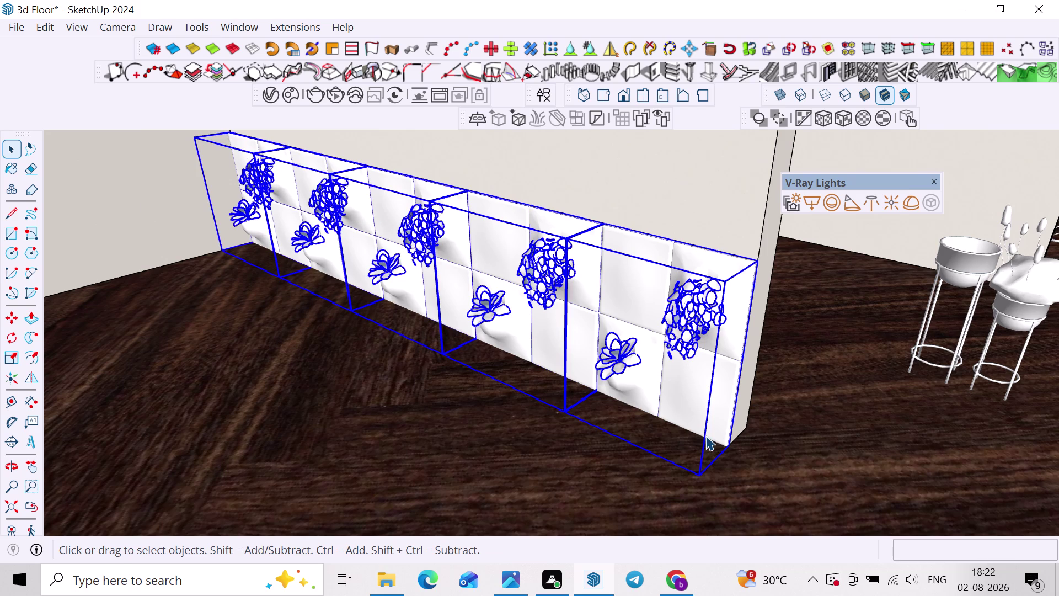
Begin a Move copy of the panel row, orbiting toward the wall's bottom corner.
key(m)
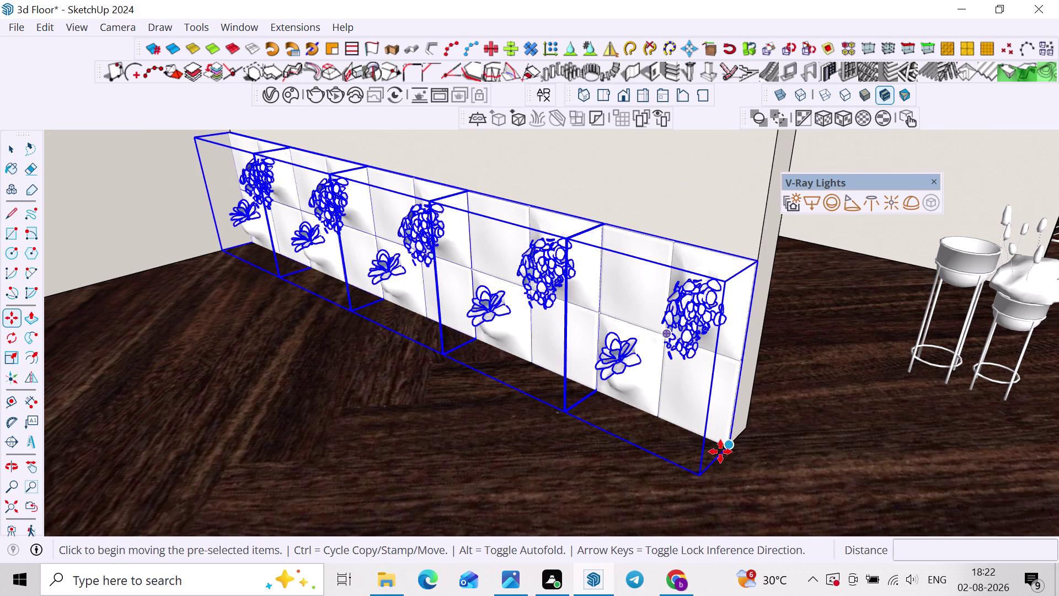
click(731, 447)
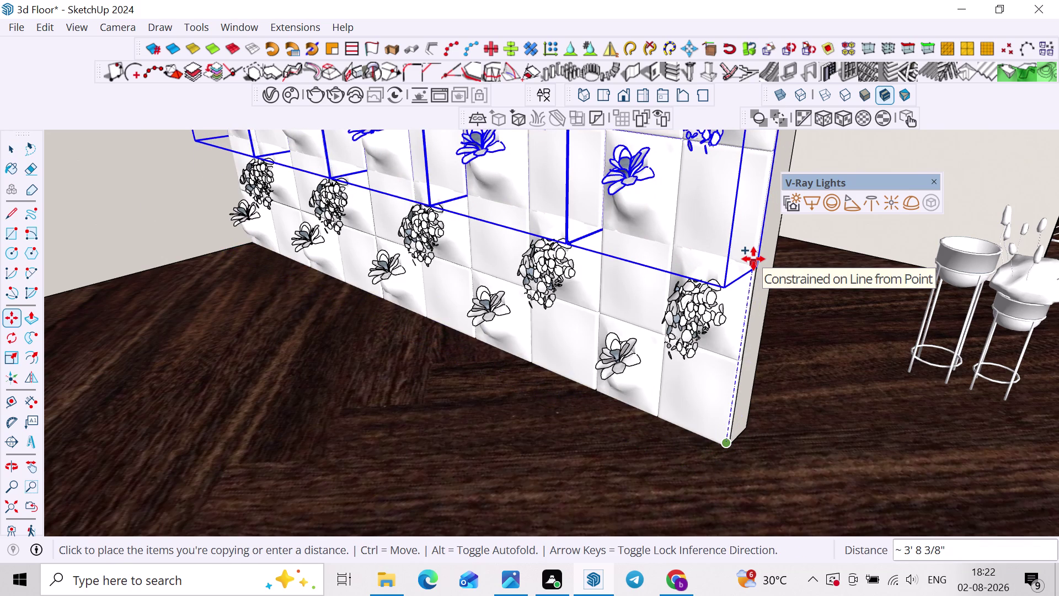
scroll(up, 3)
key(space)
scroll(down, 3)
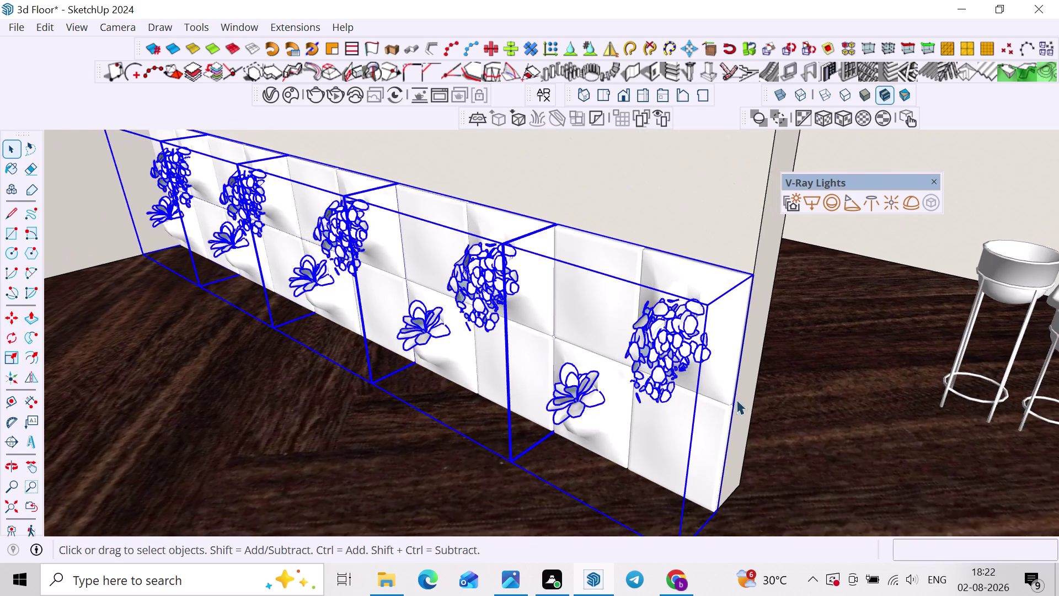
middle_drag(737, 399, 736, 291)
scroll(up, 3)
middle_drag(770, 416, 701, 390)
scroll(up, 3)
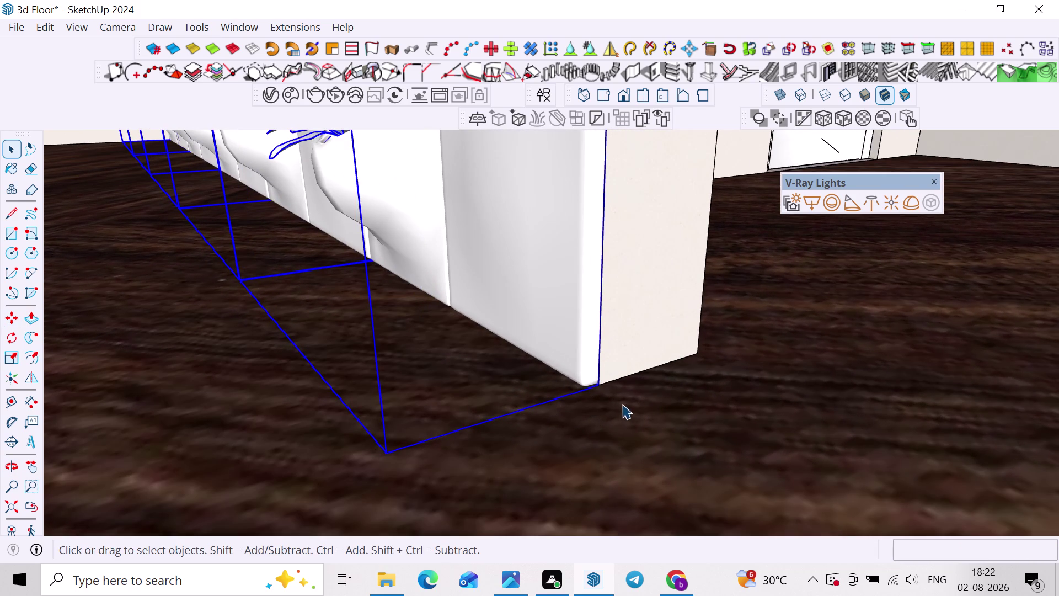
Pick the row by its bottom corner and snap the copy onto the row's top corner.
key(m)
scroll(up, 3)
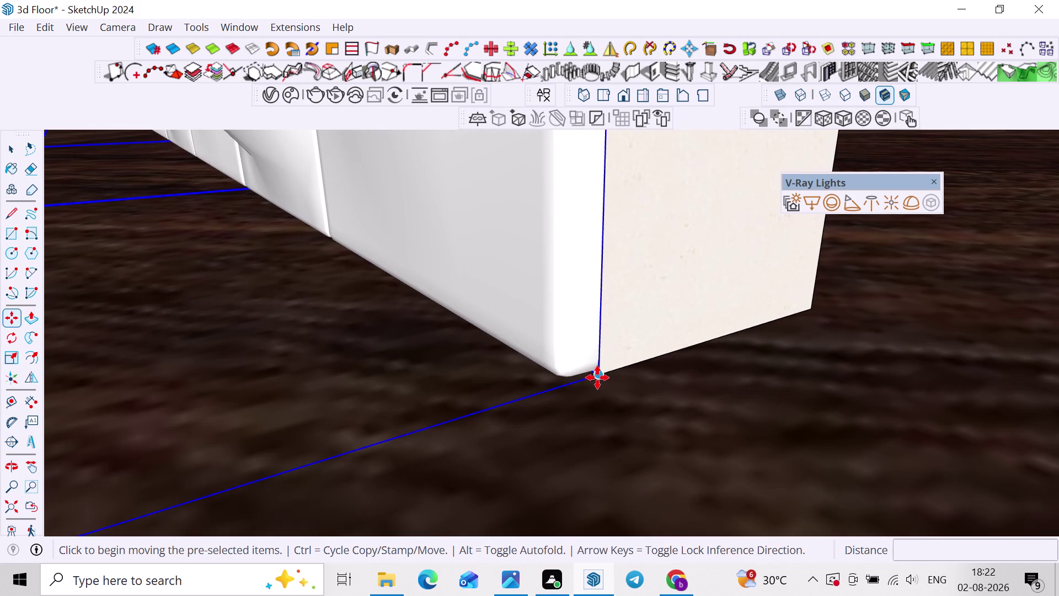
click(597, 379)
scroll(down, 3)
scroll(down, 3)
middle_drag(610, 219, 602, 267)
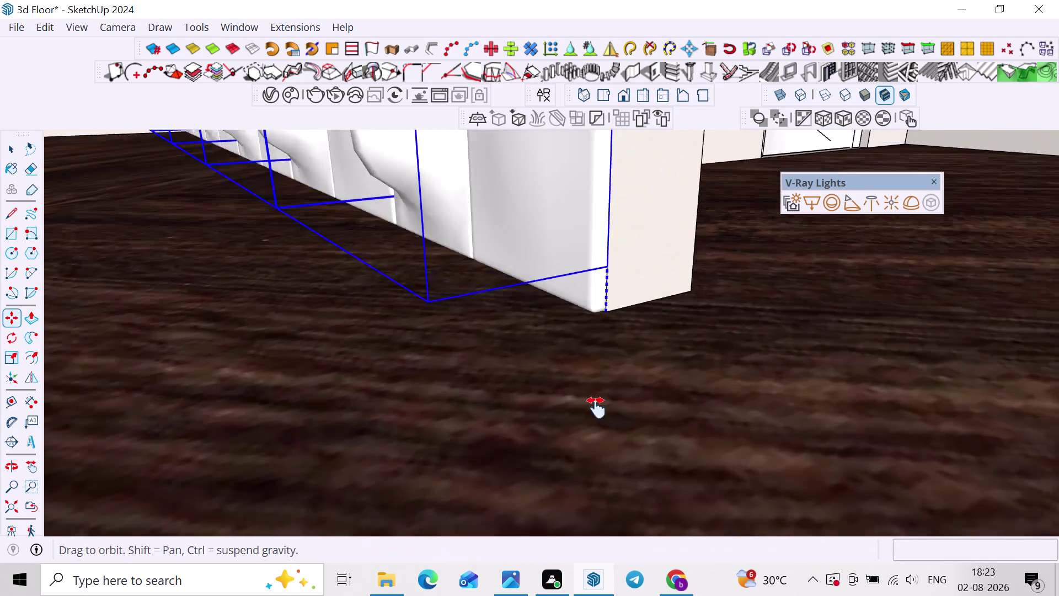
middle_drag(603, 267, 573, 533)
scroll(down, 3)
middle_drag(572, 305, 570, 458)
scroll(up, 3)
middle_drag(577, 456, 600, 365)
scroll(up, 3)
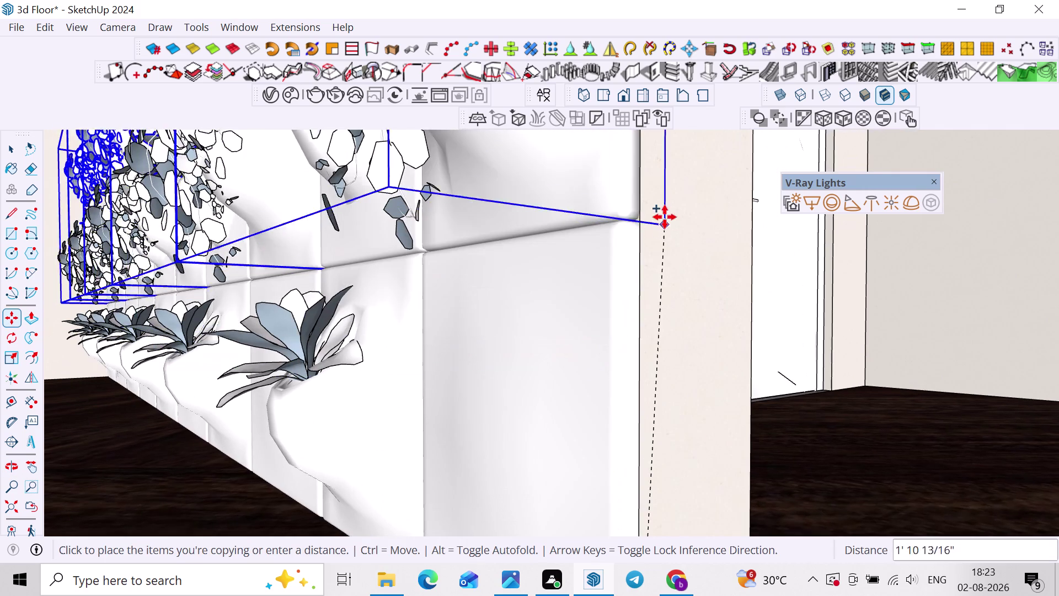
scroll(up, 3)
middle_drag(643, 209, 605, 531)
scroll(down, 3)
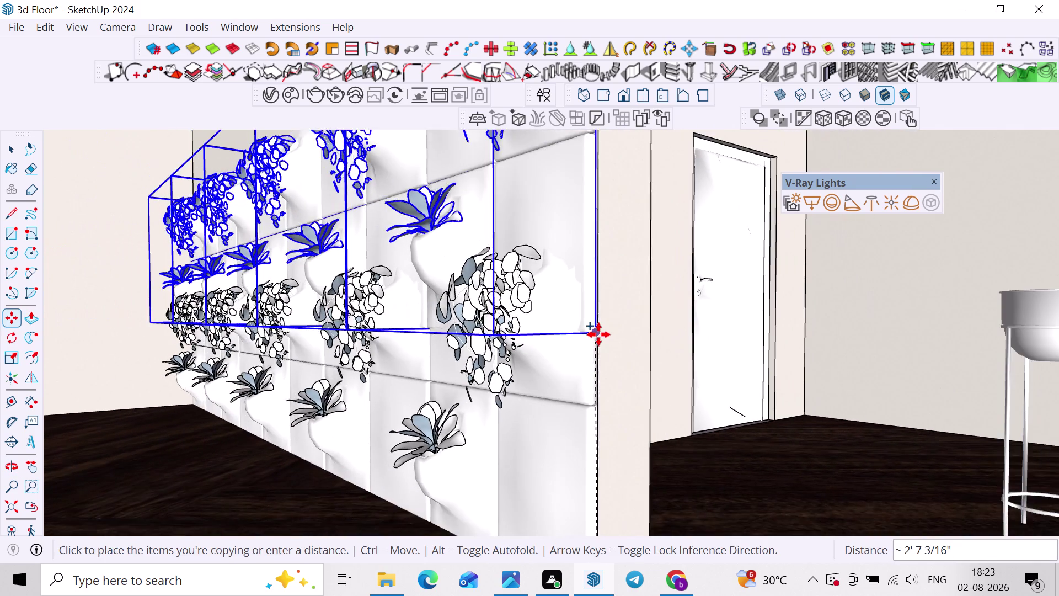
middle_drag(601, 321, 553, 554)
scroll(up, 3)
scroll(up, 3)
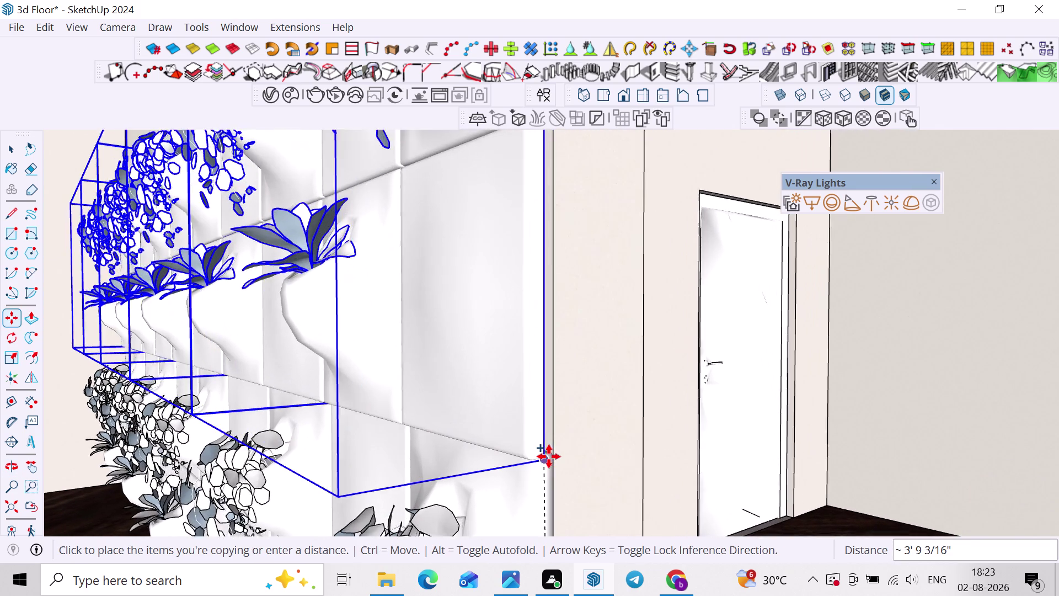
scroll(up, 3)
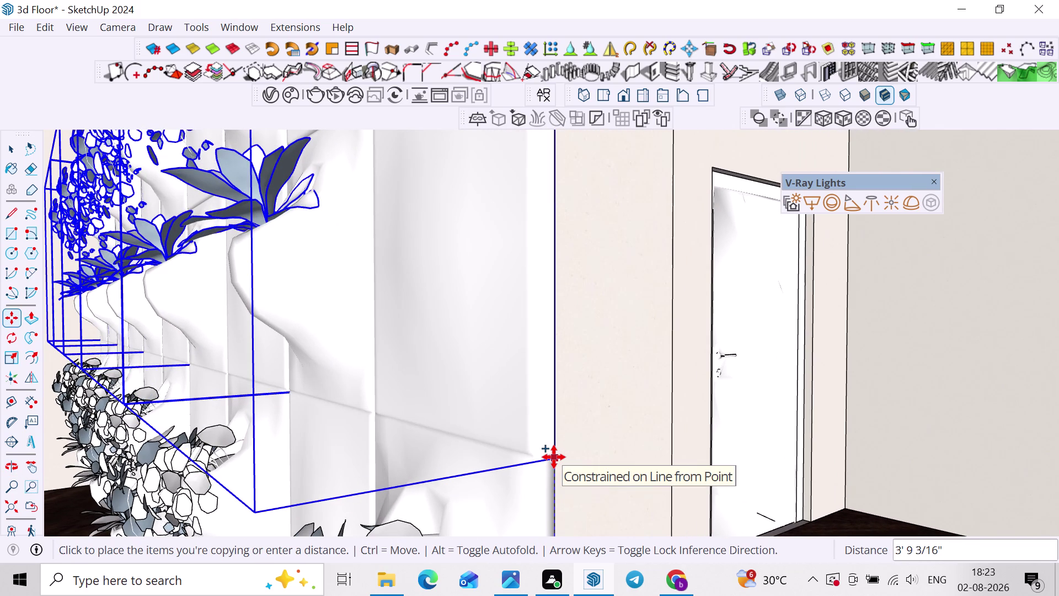
click(554, 457)
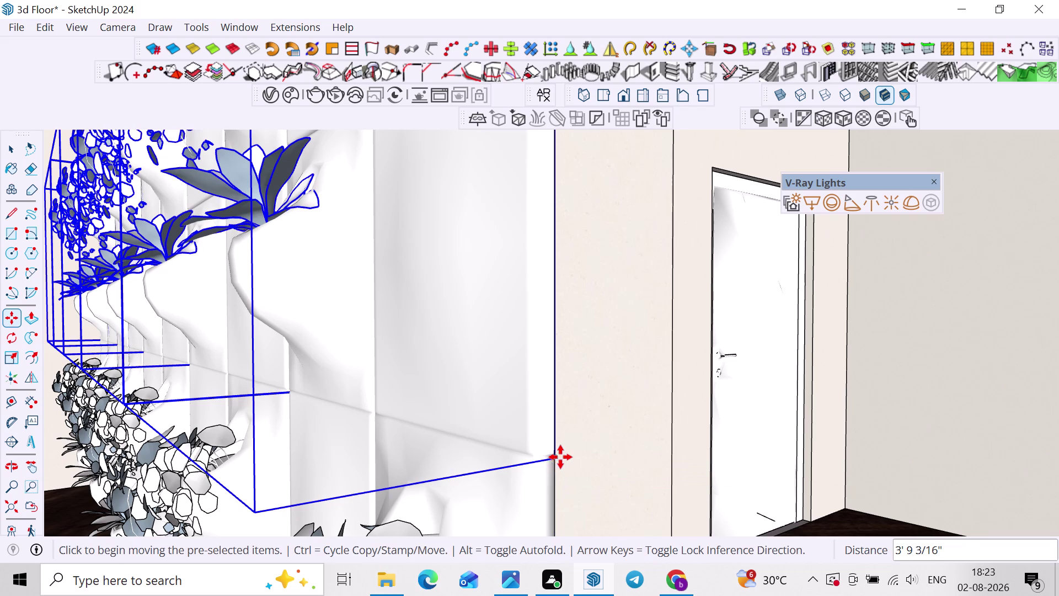
scroll(down, 3)
middle_drag(570, 465, 651, 495)
scroll(down, 3)
scroll(down, 3)
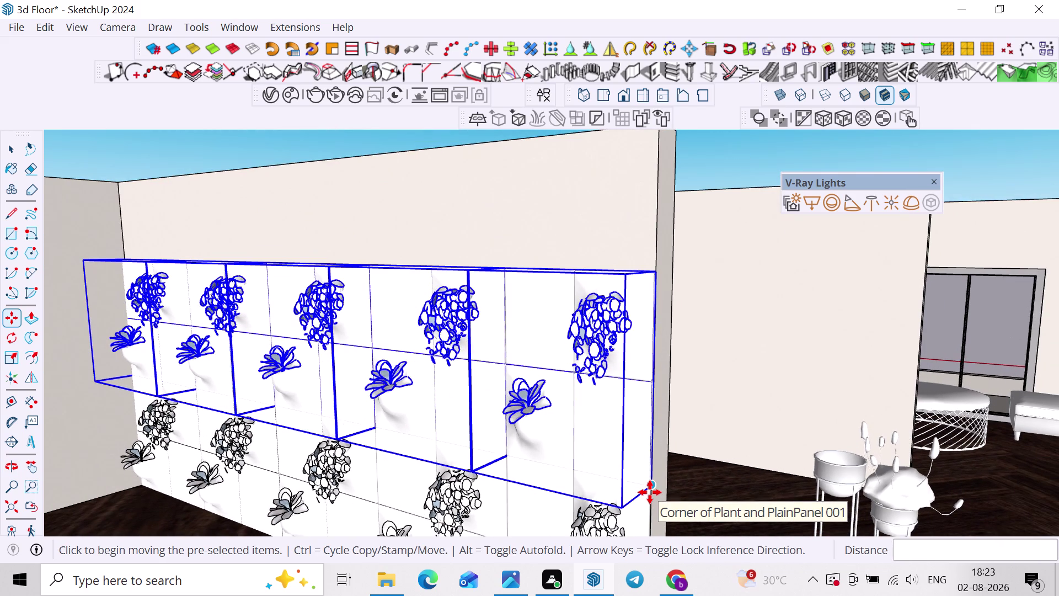
key(asterisk)
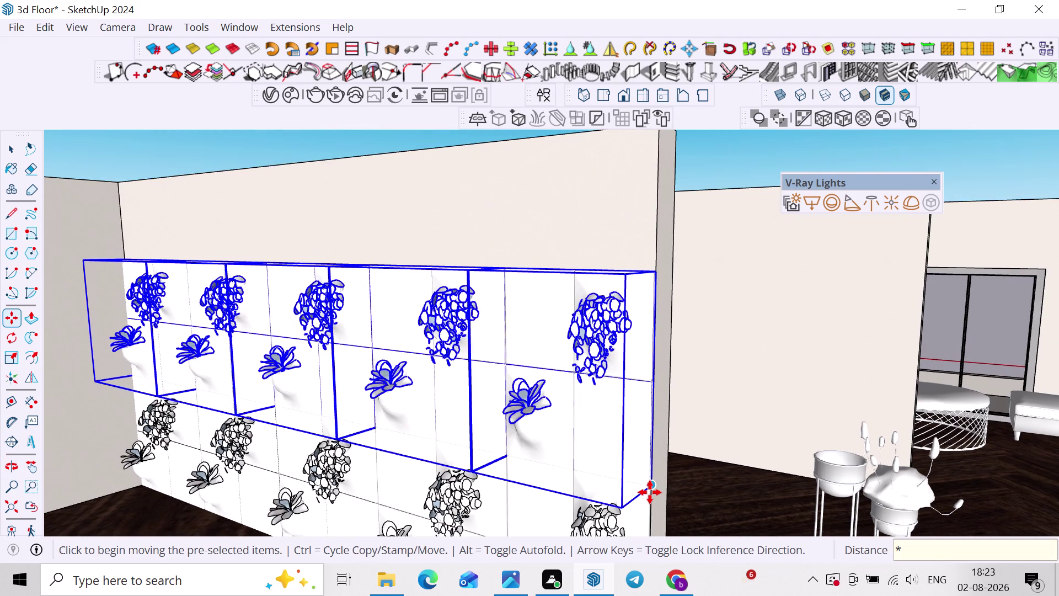
Array two more stacked copies of the panel row with *2.
key(2)
key(Return)
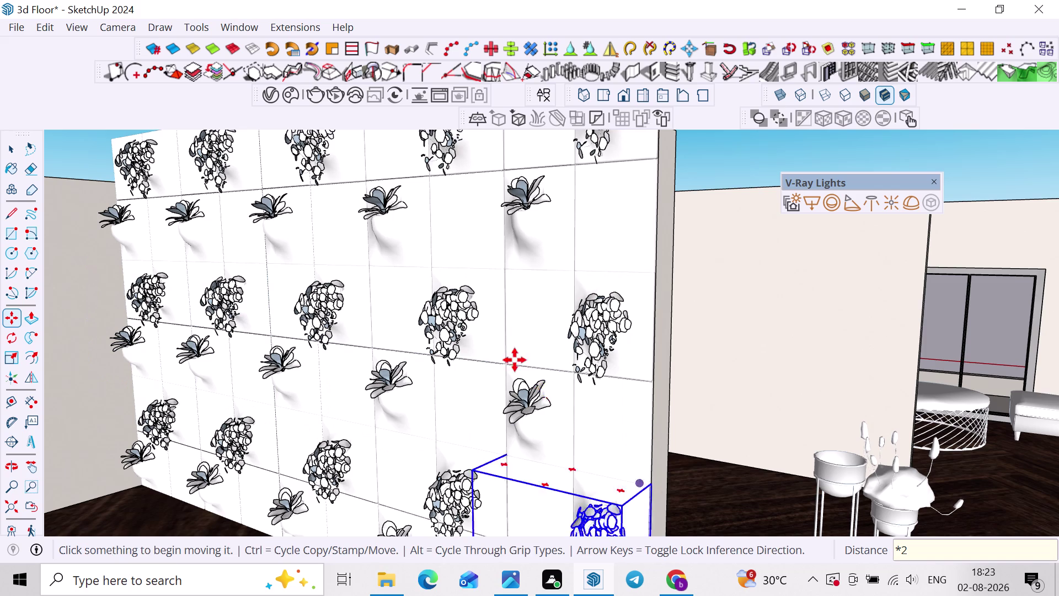
scroll(down, 3)
middle_drag(545, 380, 616, 379)
scroll(down, 3)
key(space)
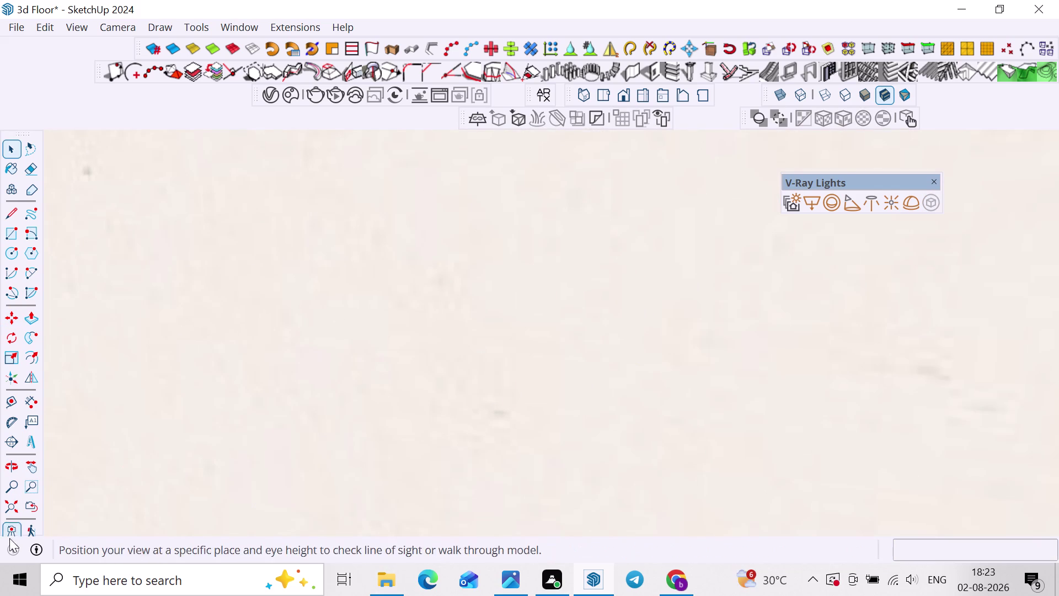
click(7, 505)
scroll(down, 3)
scroll(up, 3)
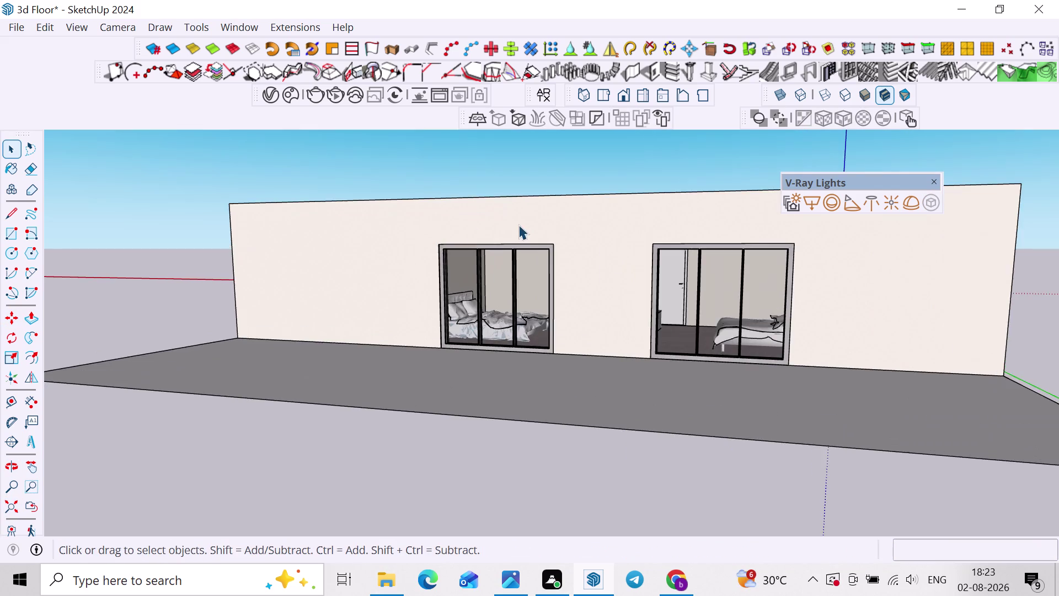
middle_drag(515, 233, 425, 422)
middle_drag(520, 386, 447, 446)
scroll(up, 3)
Select the six panels of the top row.
click(561, 319)
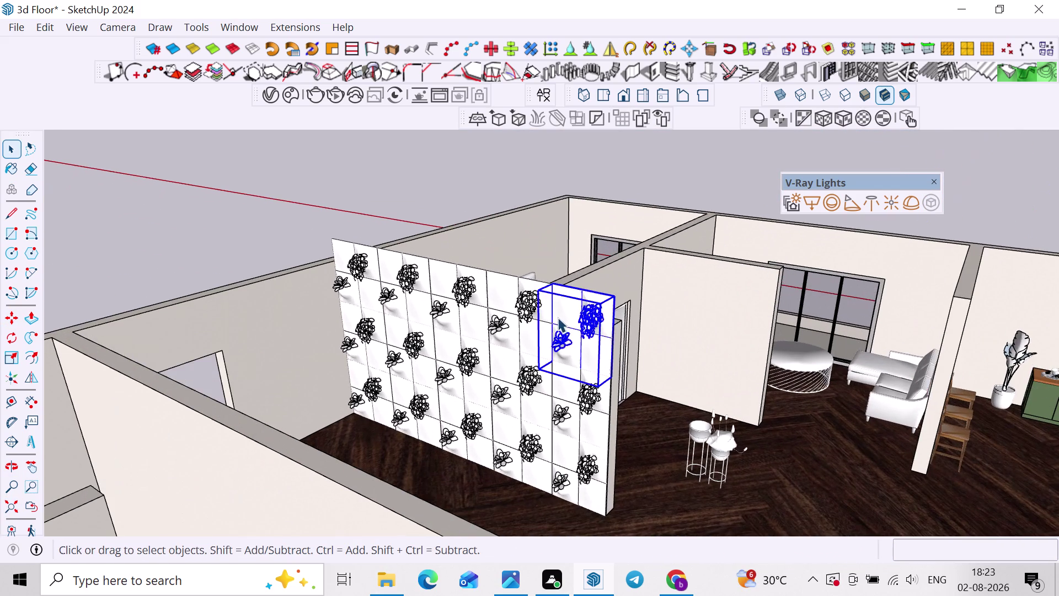
scroll(up, 3)
click(513, 290)
click(408, 261)
click(359, 252)
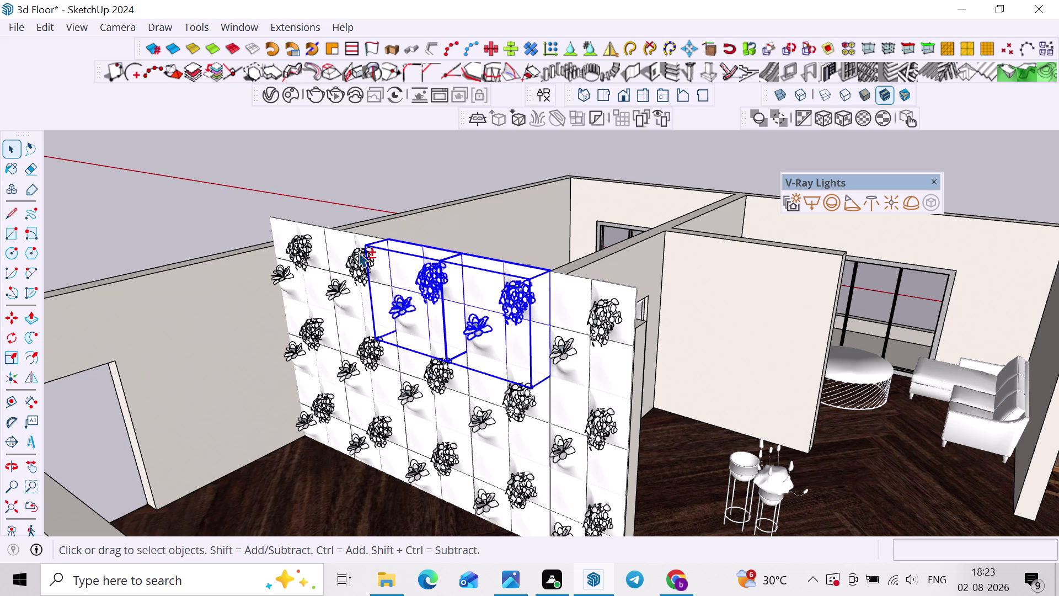
click(289, 221)
click(575, 303)
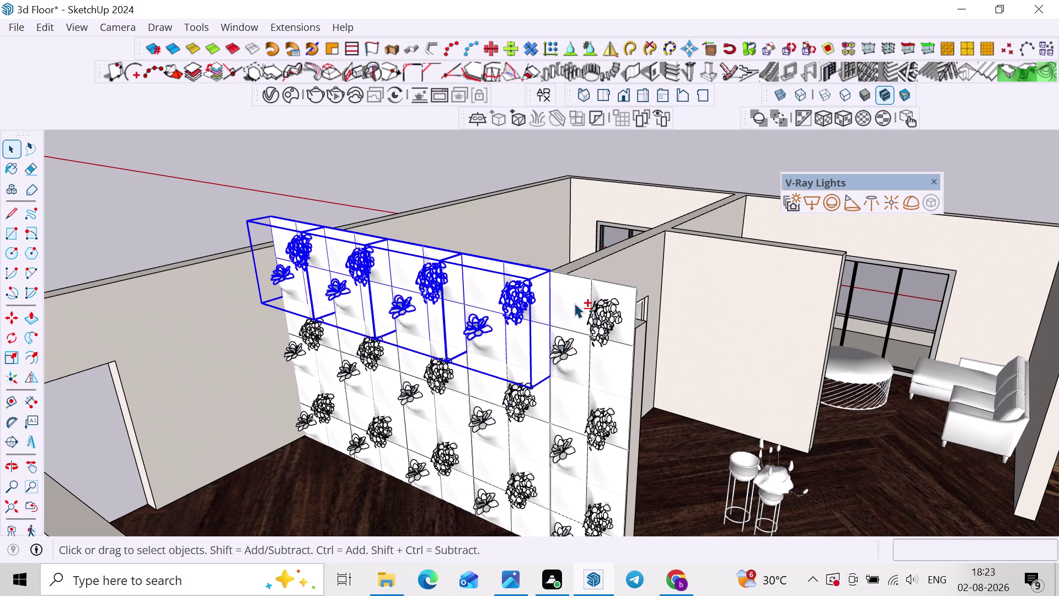
Stretch the top panel row vertically with the Scale tool's blue grip.
key(s)
scroll(up, 3)
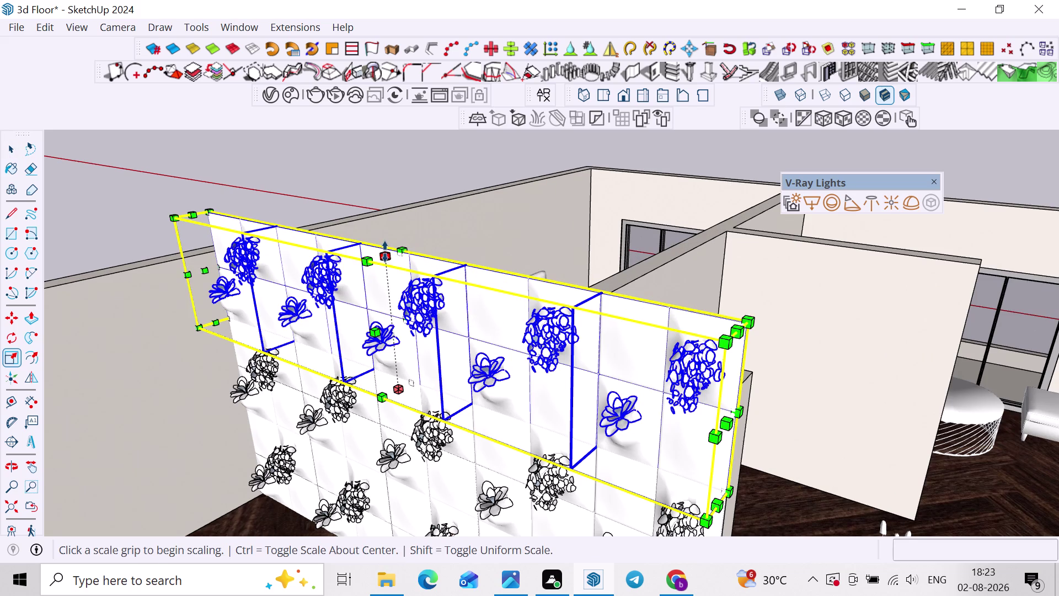
click(384, 253)
click(533, 316)
scroll(down, 3)
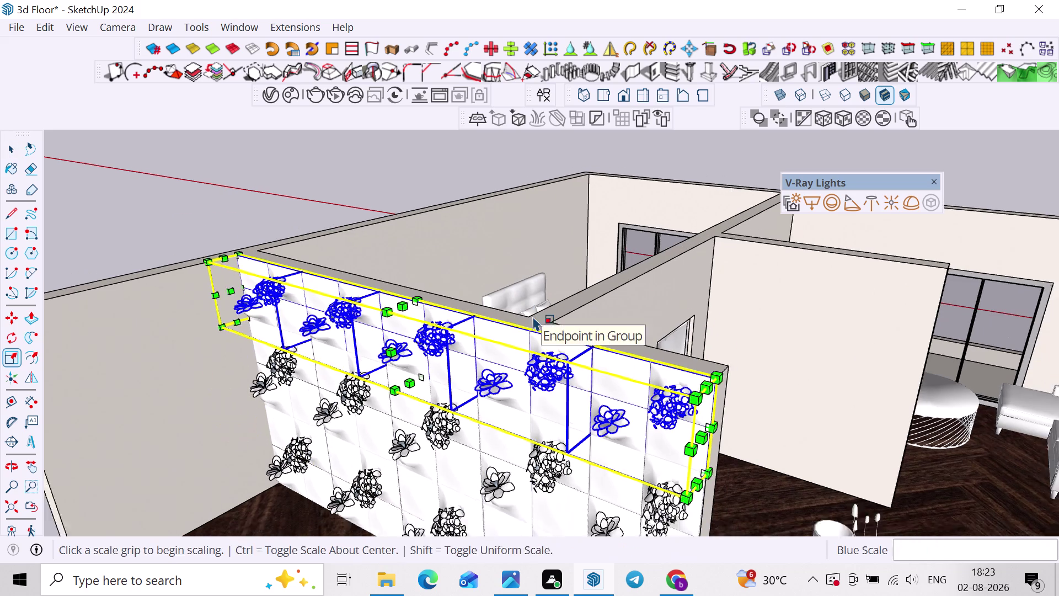
key(space)
click(323, 180)
middle_drag(445, 292, 362, 241)
scroll(down, 3)
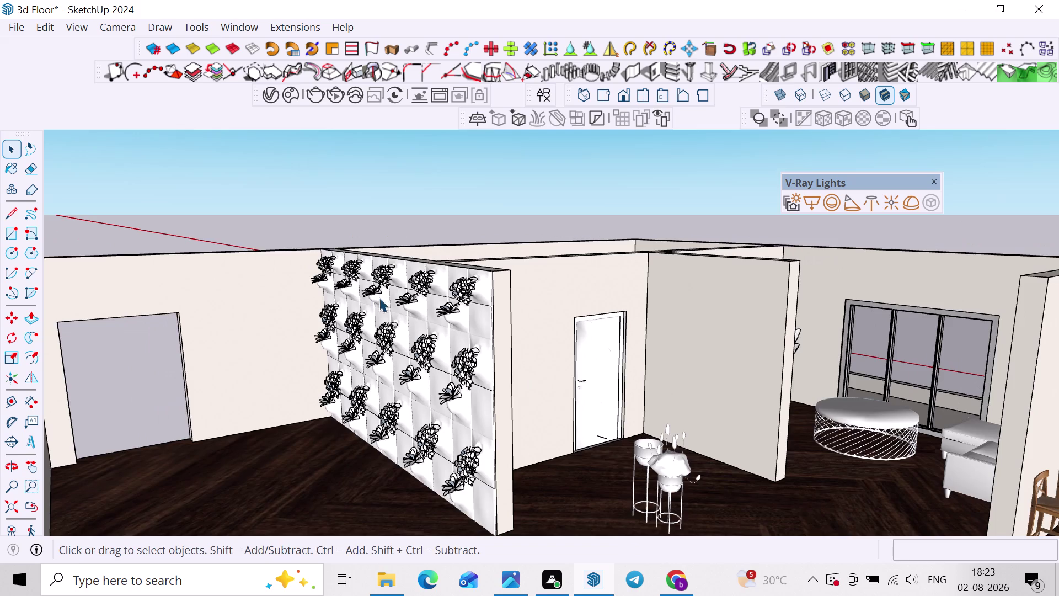
middle_drag(380, 298, 431, 338)
Close the V-Ray frame buffer and orbit back toward the plant panel wall.
click(339, 99)
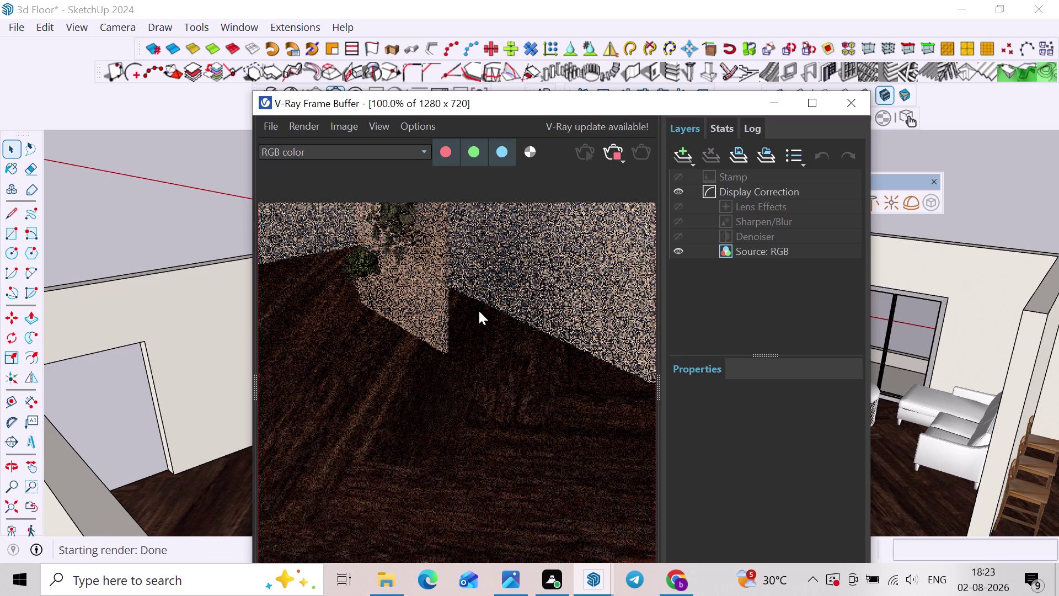
scroll(down, 3)
scroll(up, 3)
scroll(down, 3)
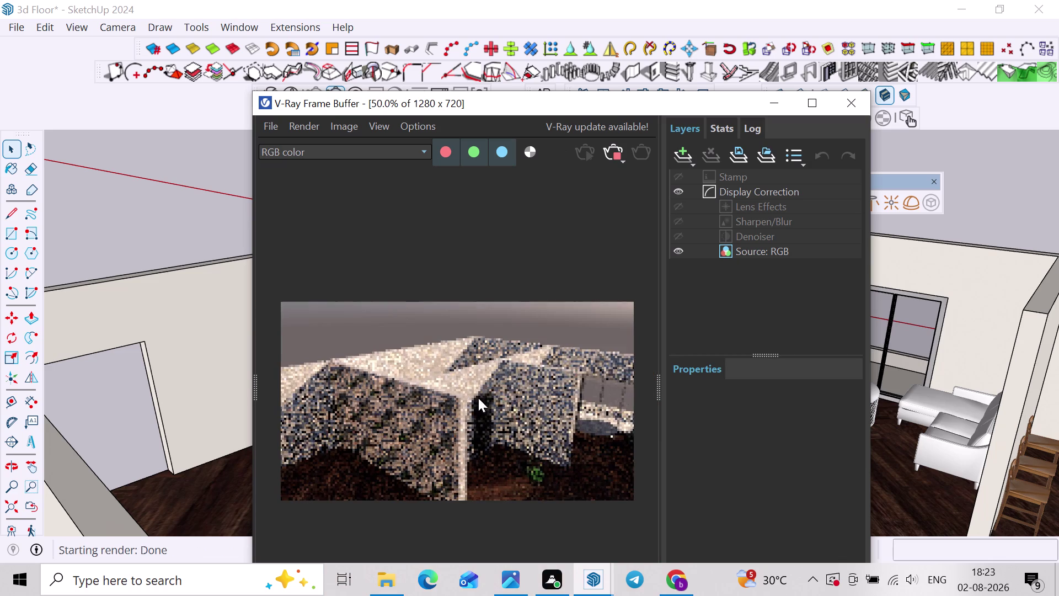
click(616, 154)
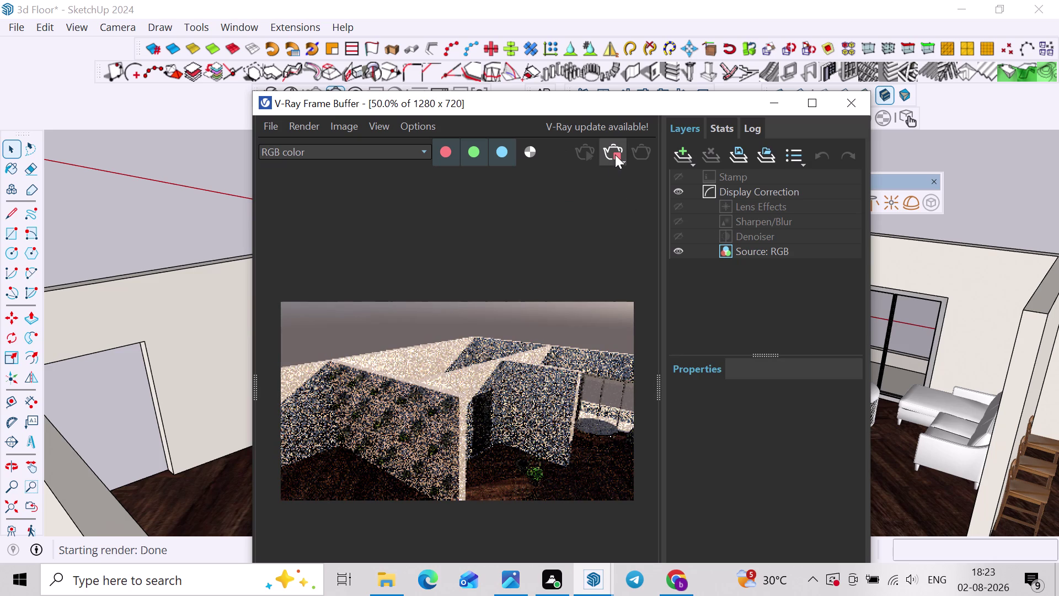
click(859, 105)
scroll(down, 3)
middle_drag(401, 270, 344, 328)
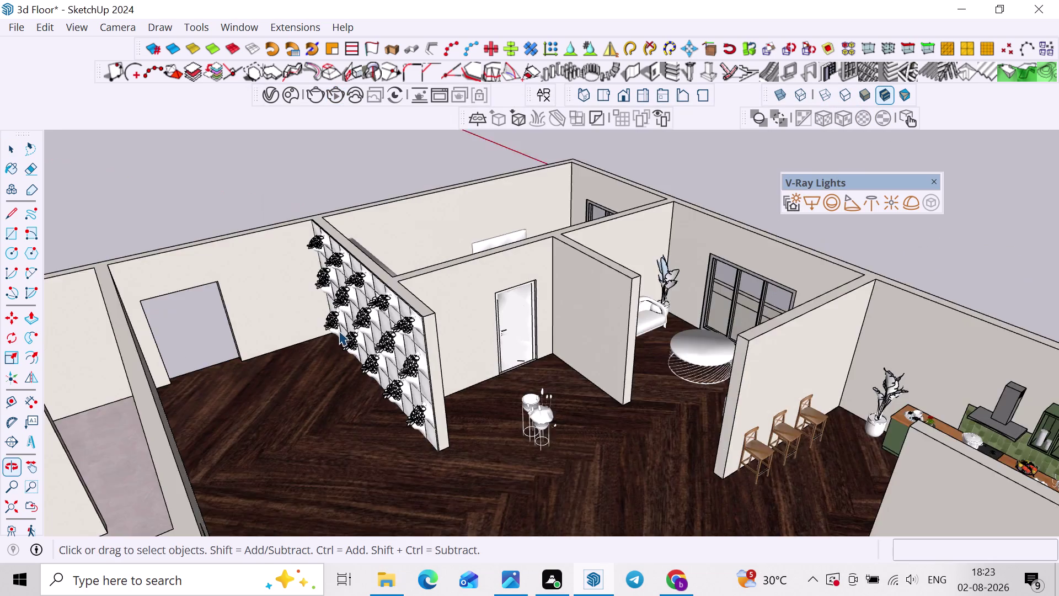
scroll(up, 3)
middle_drag(352, 364, 450, 373)
Search the Cosmos library for 'statue', replacing the planter search.
click(291, 99)
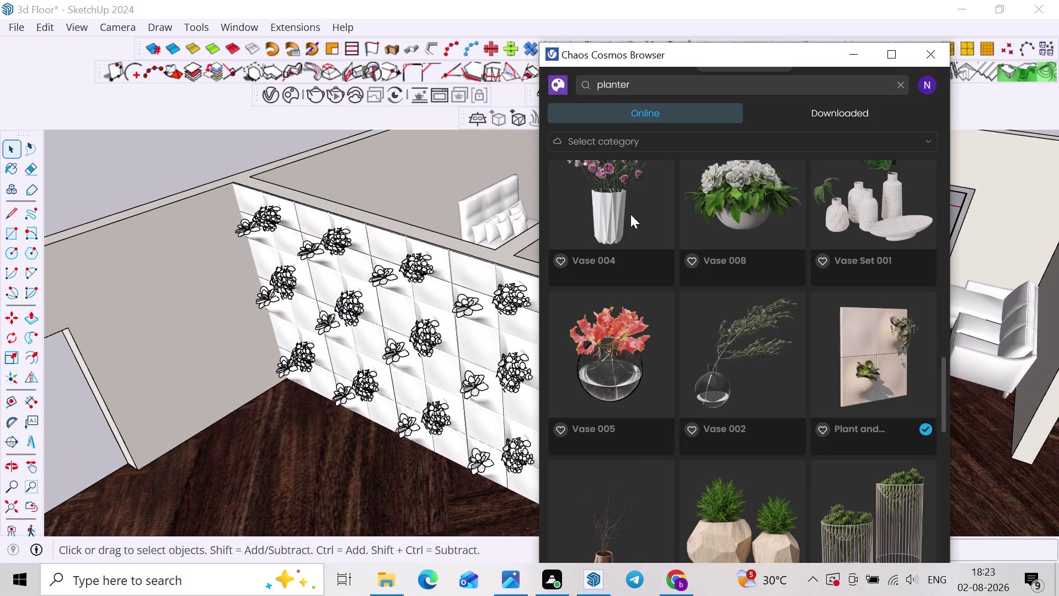
drag(649, 88, 532, 83)
key(s)
key(t)
key(a)
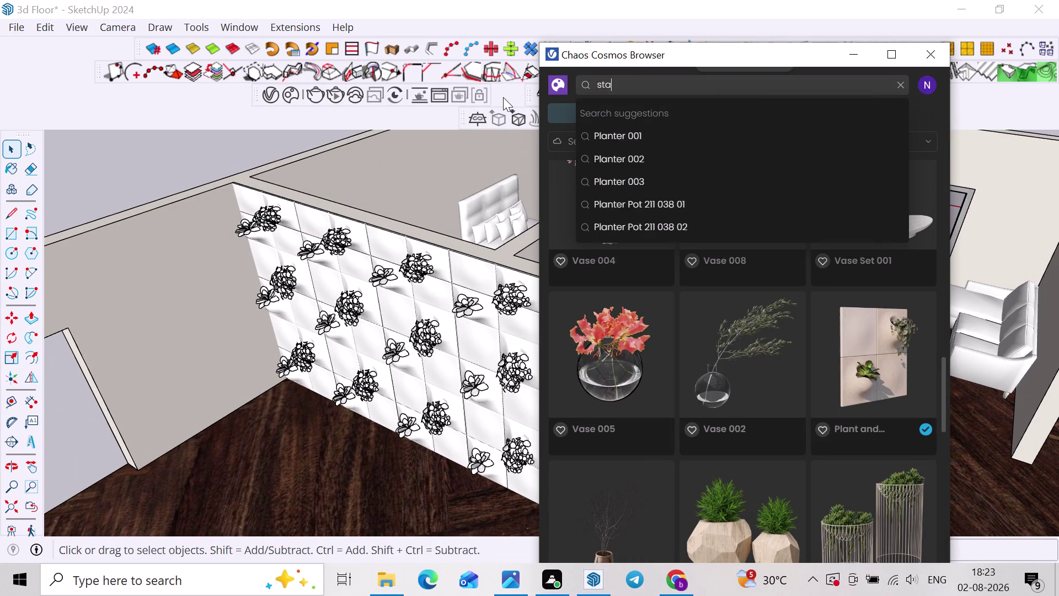
key(t)
key(u)
key(e)
key(Return)
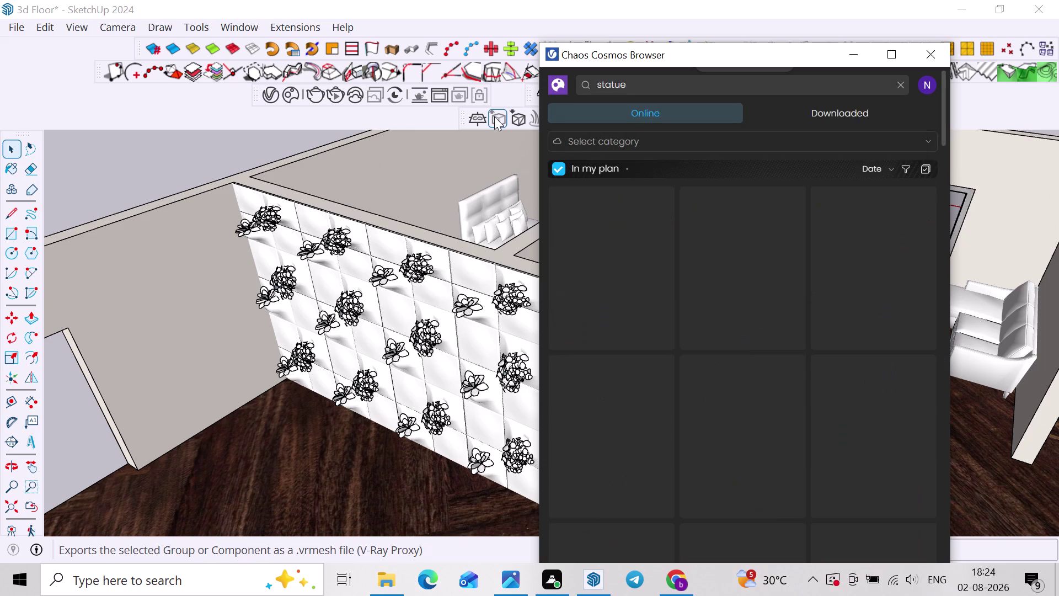
scroll(down, 3)
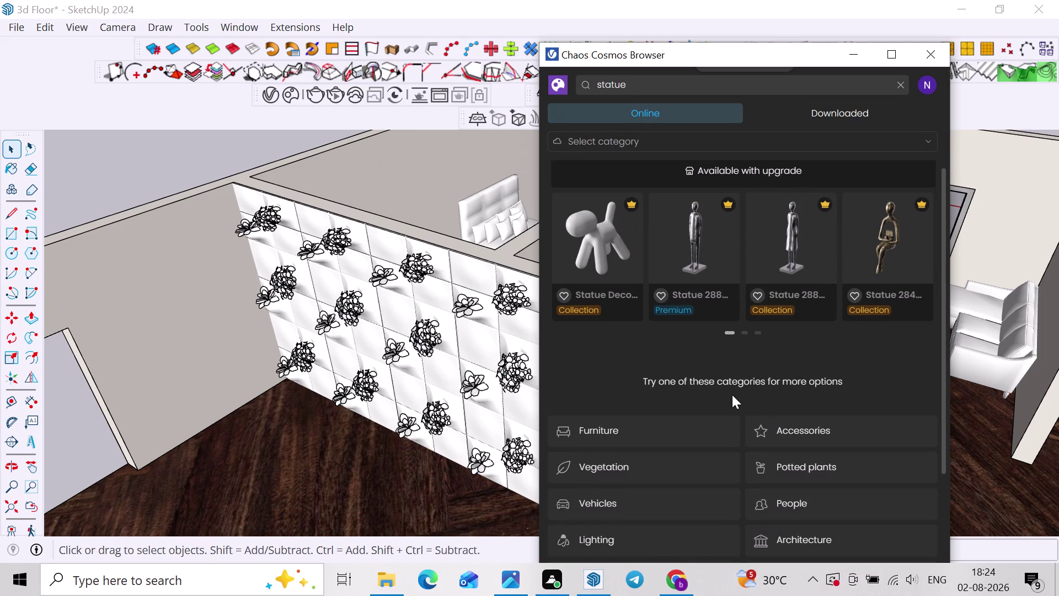
scroll(up, 3)
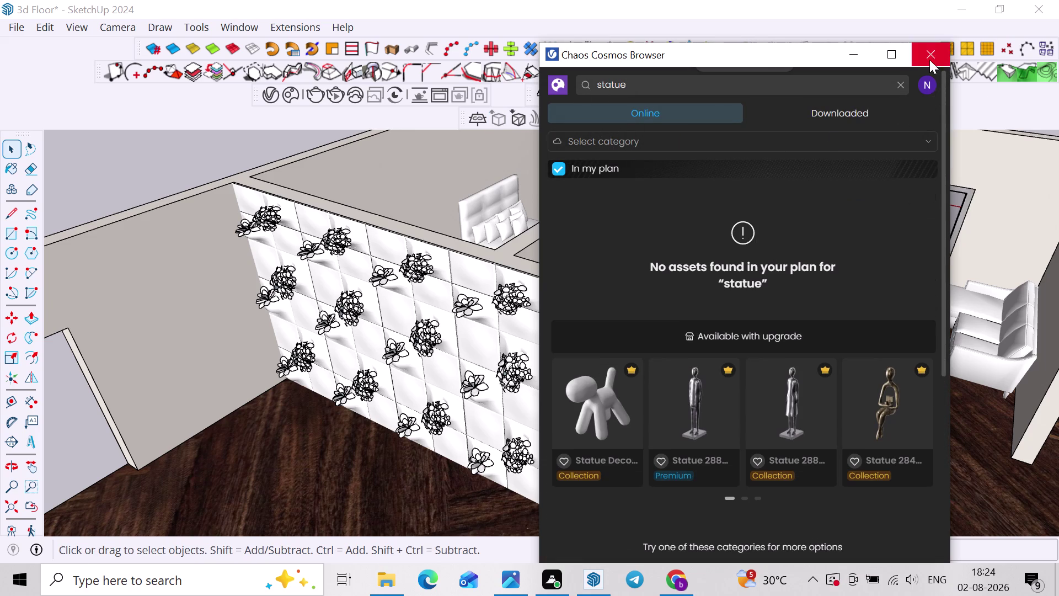
Reopen the Cosmos browser, clear the field and search 'budha'.
click(932, 57)
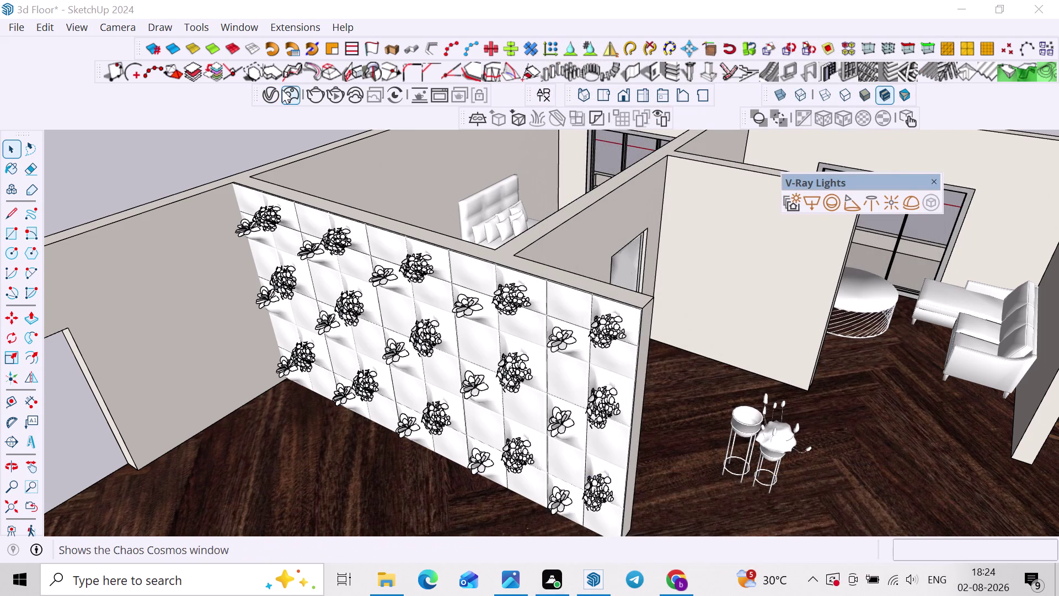
click(282, 89)
scroll(up, 3)
drag(672, 97, 587, 91)
key(b)
key(u)
double_click(643, 90)
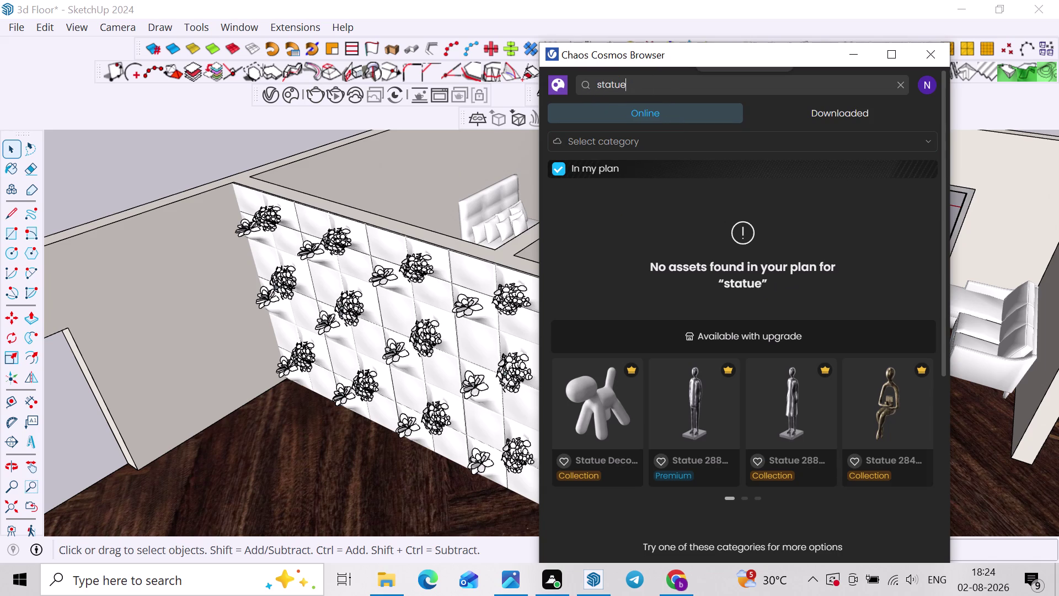
key(v)
key(BackSpace)
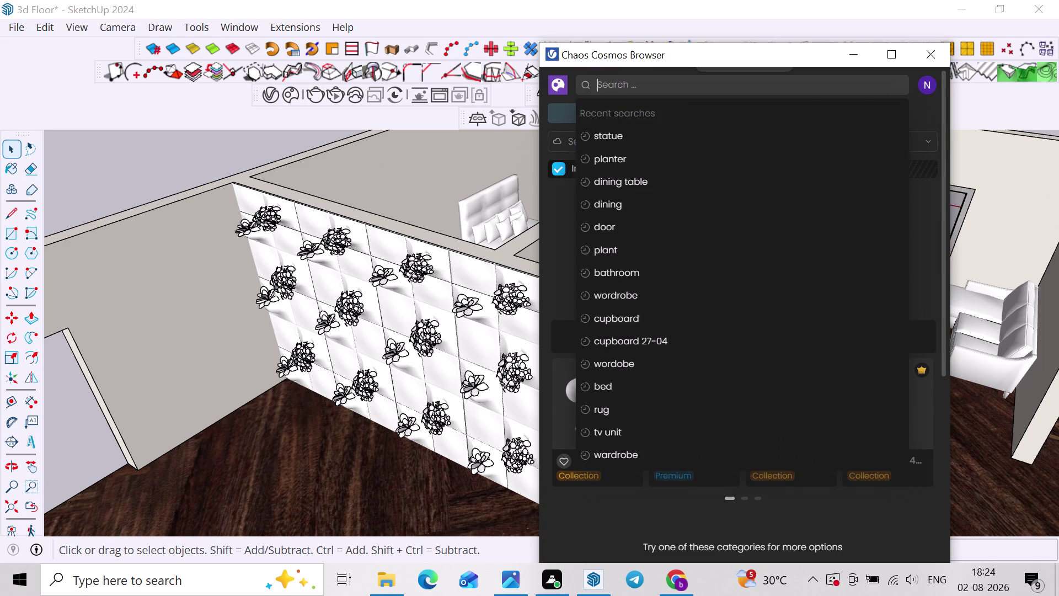
text(budh)
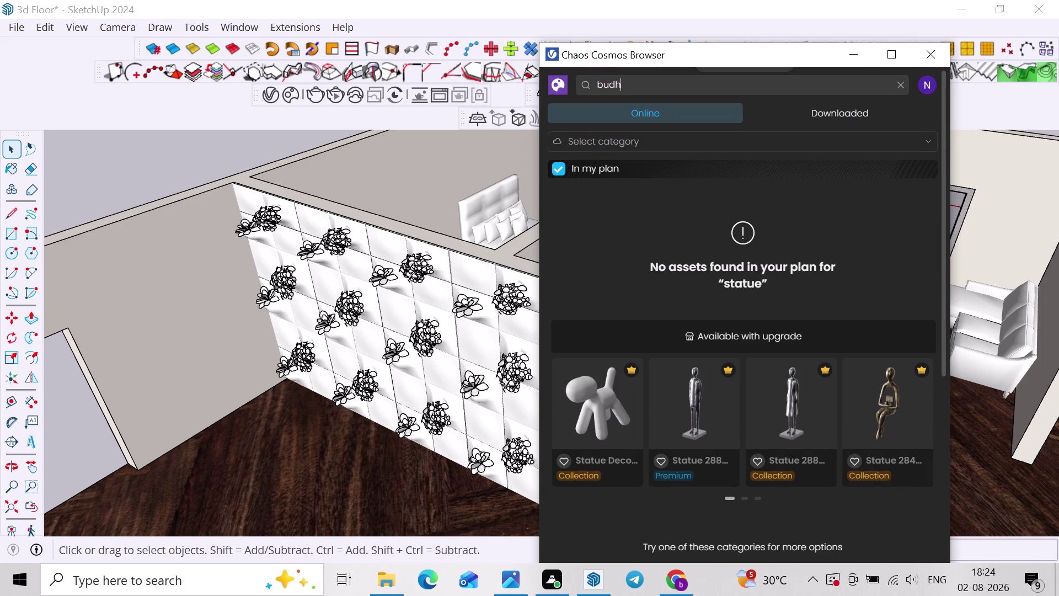
text(a)
key(Return)
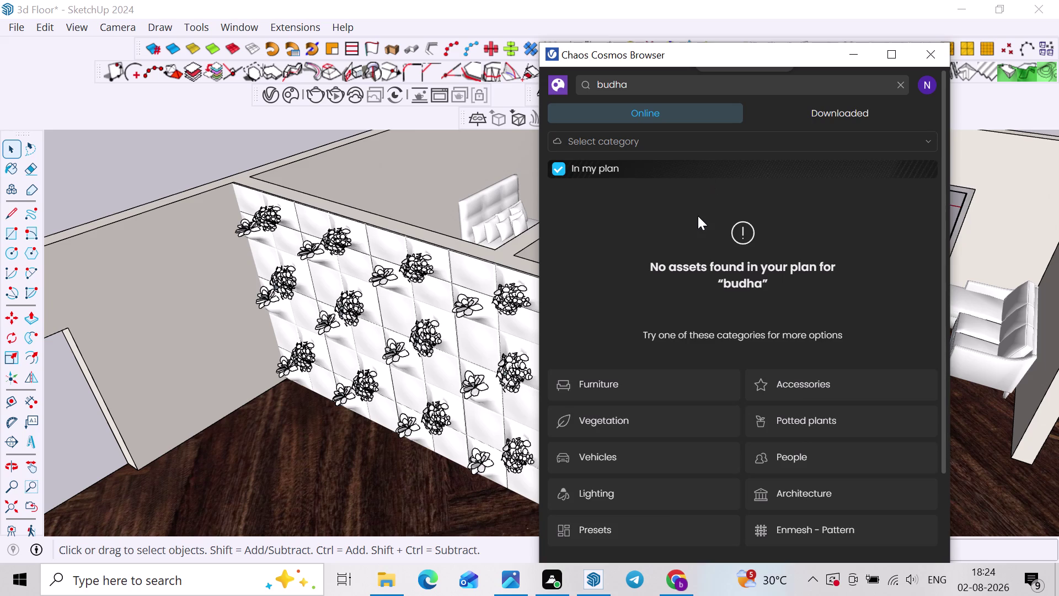
click(644, 85)
click(680, 575)
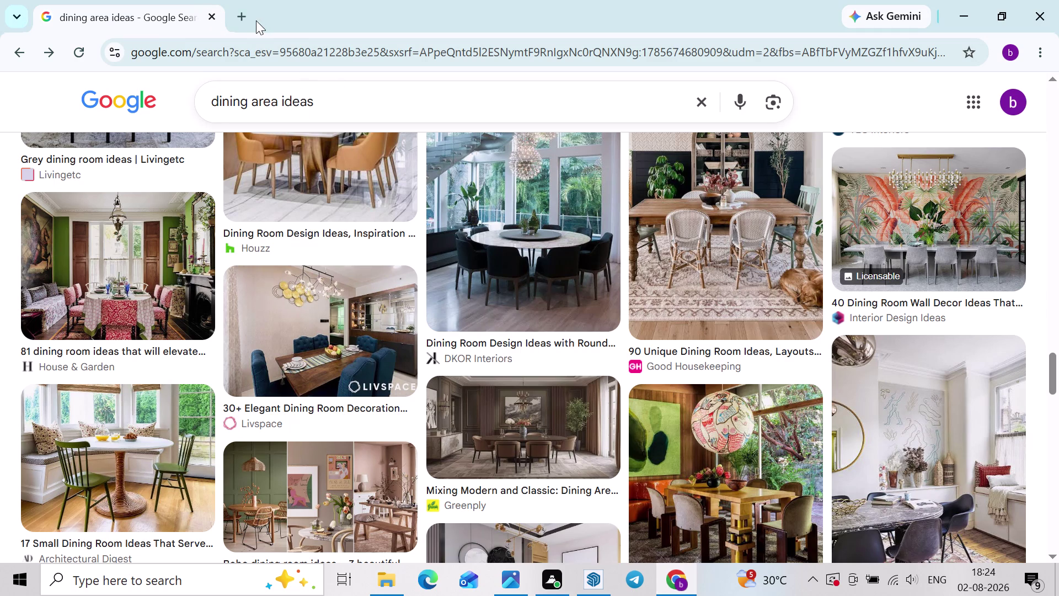
In a new Chrome tab, search 'decoration 3d warehouse' and open the 3D Warehouse result.
click(233, 9)
click(298, 322)
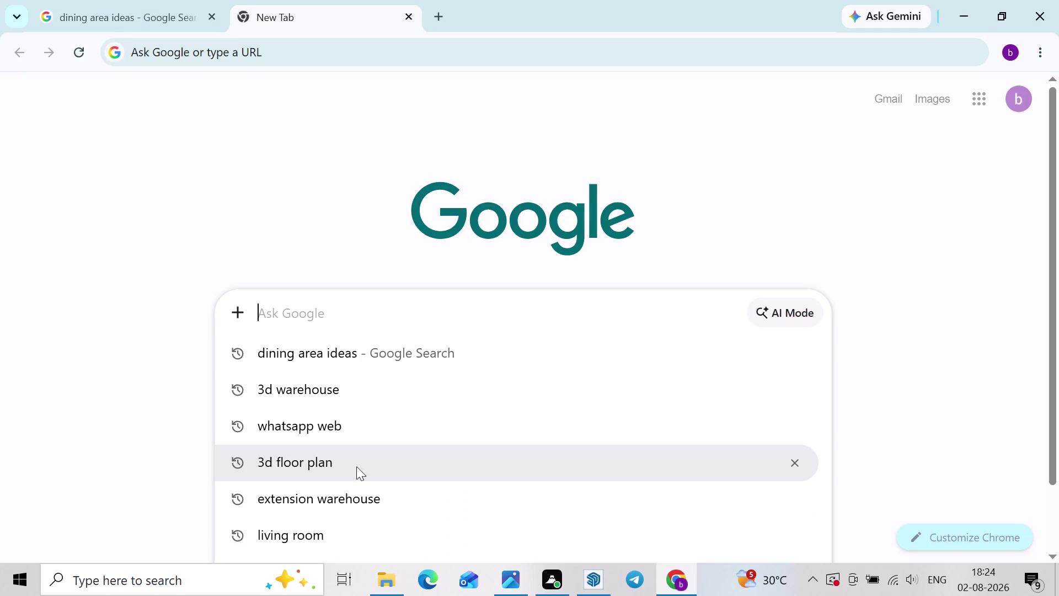
click(322, 375)
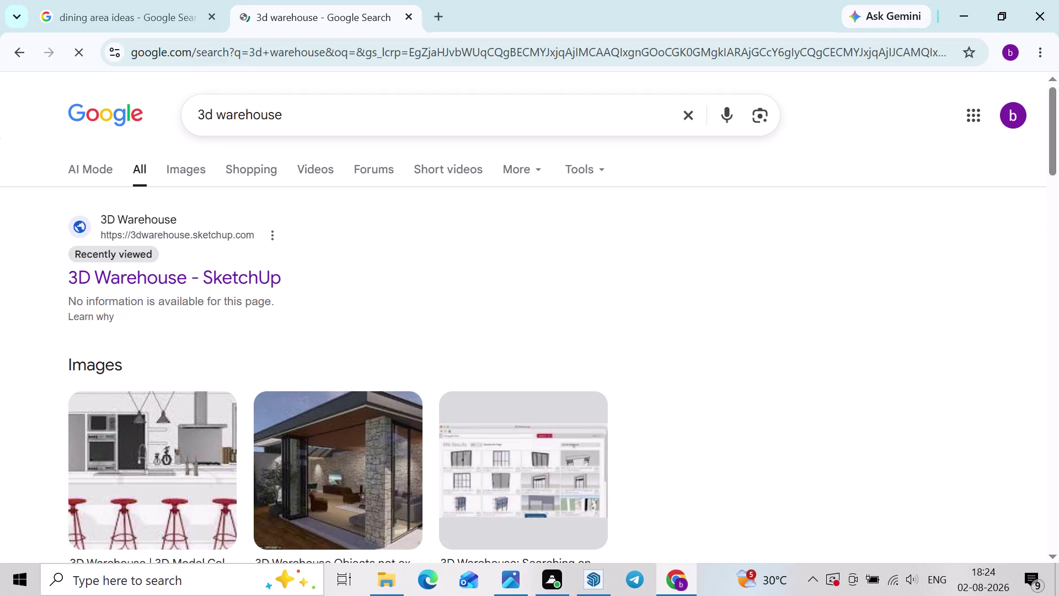
drag(294, 122, 194, 135)
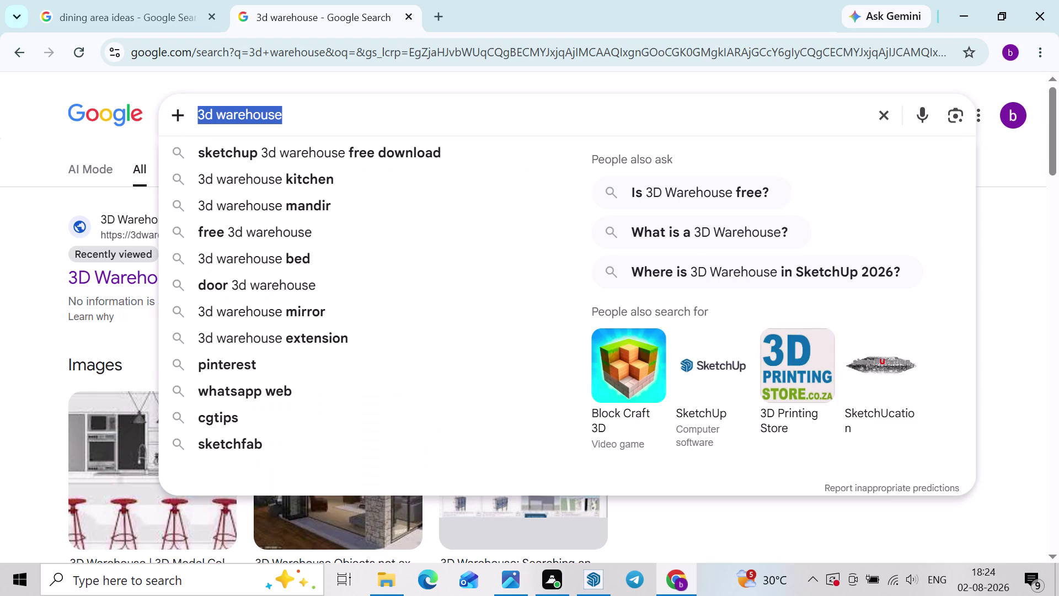
key(d)
key(e)
key(c)
key(o)
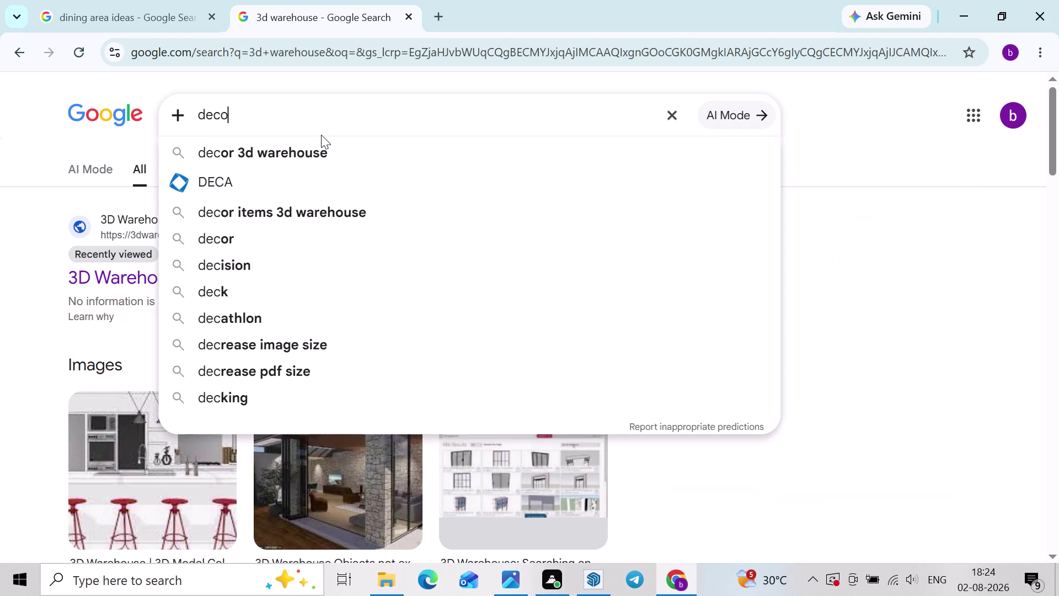
key(r)
text(at)
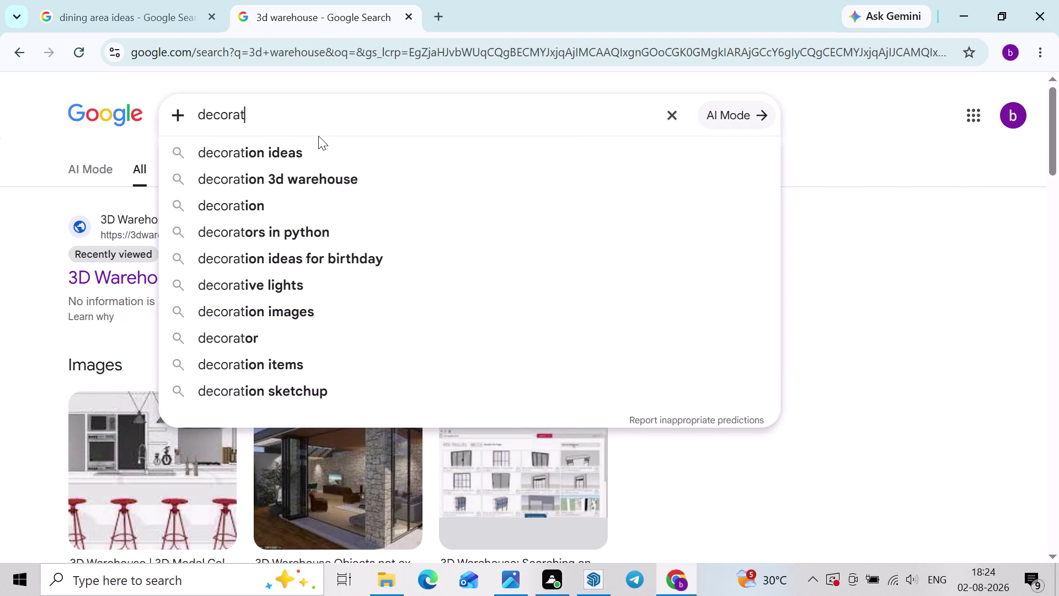
click(272, 187)
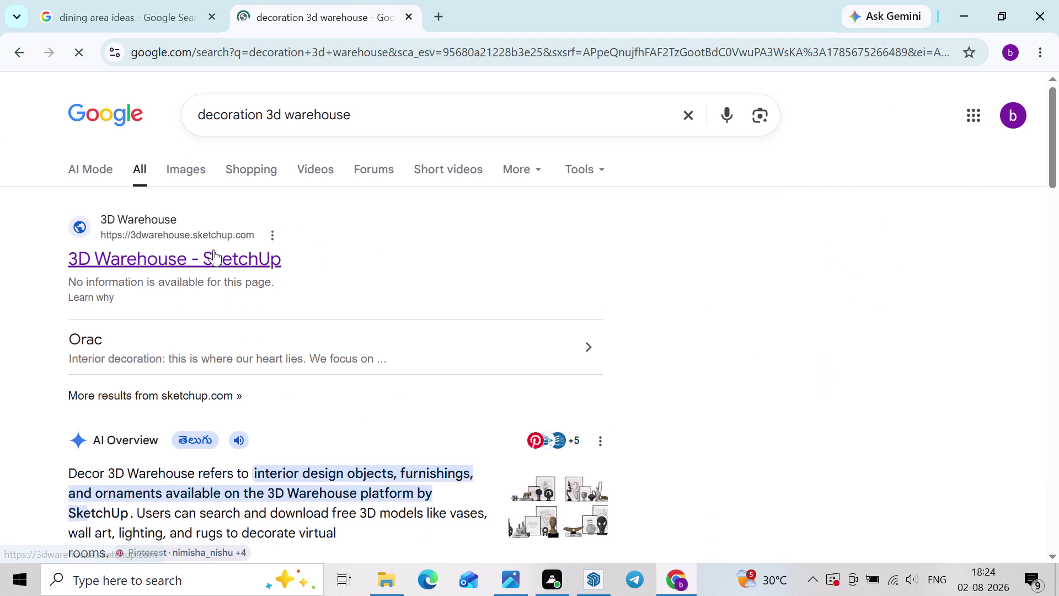
click(213, 249)
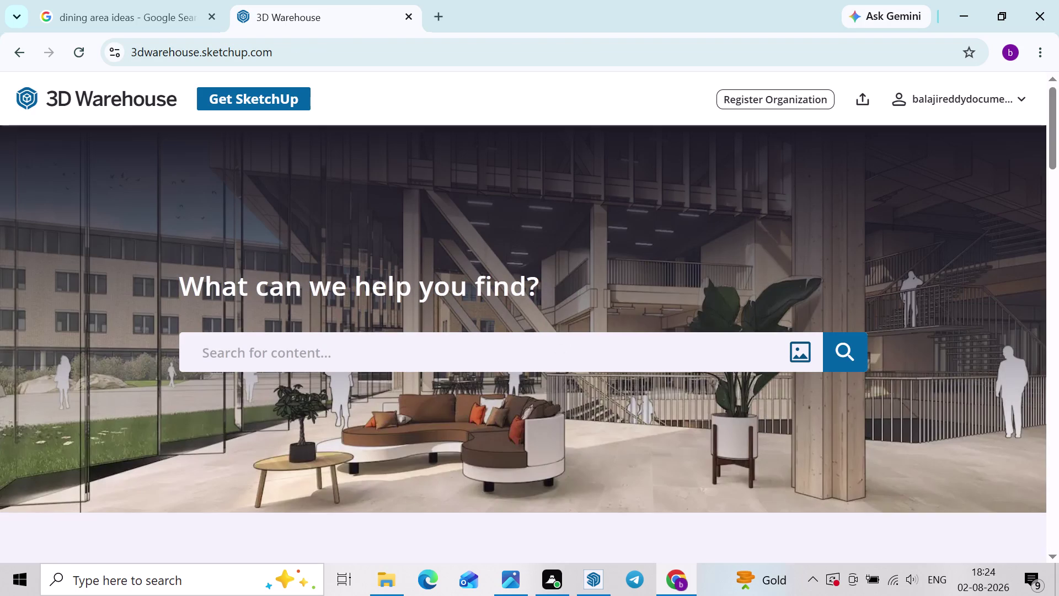
Search 3D Warehouse models for 'budha'.
click(509, 354)
text(budg)
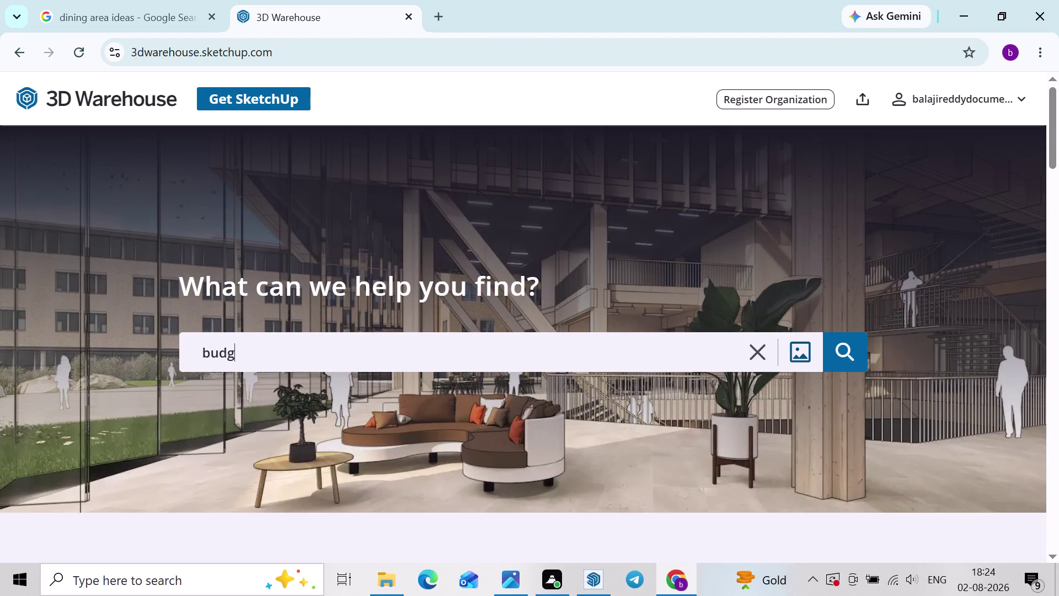
key(BackSpace)
text(ha)
key(space)
key(Return)
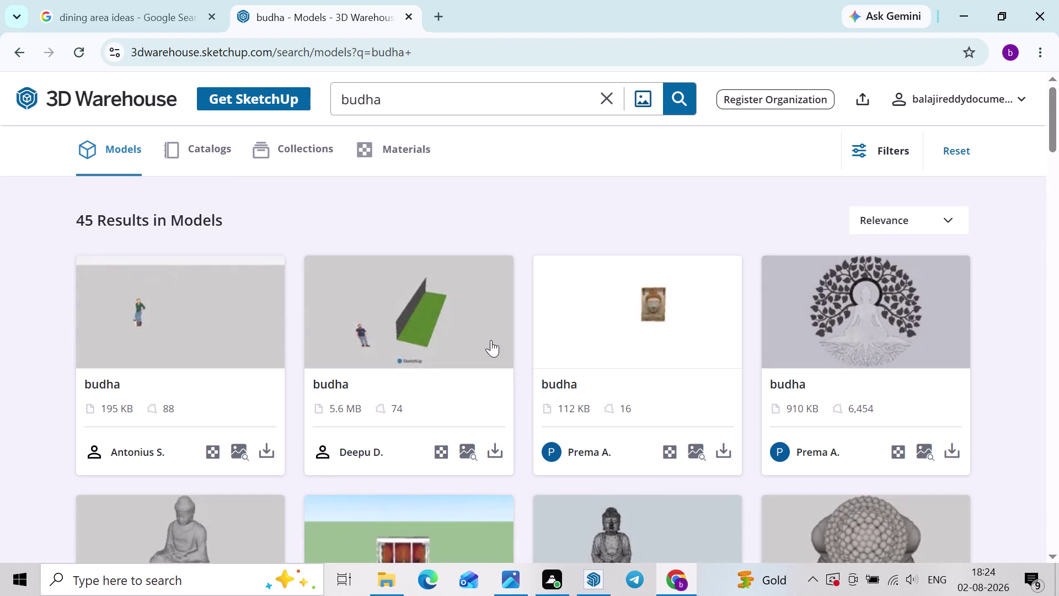
Scroll through the 45 budha model results, then return to SketchUp.
scroll(down, 3)
scroll(down, 3)
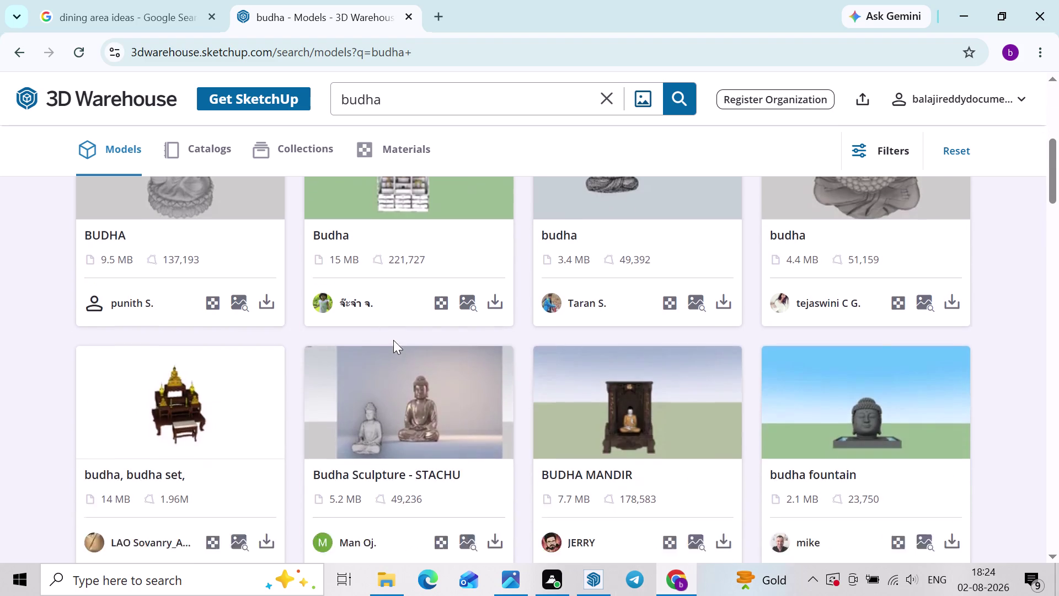
scroll(down, 3)
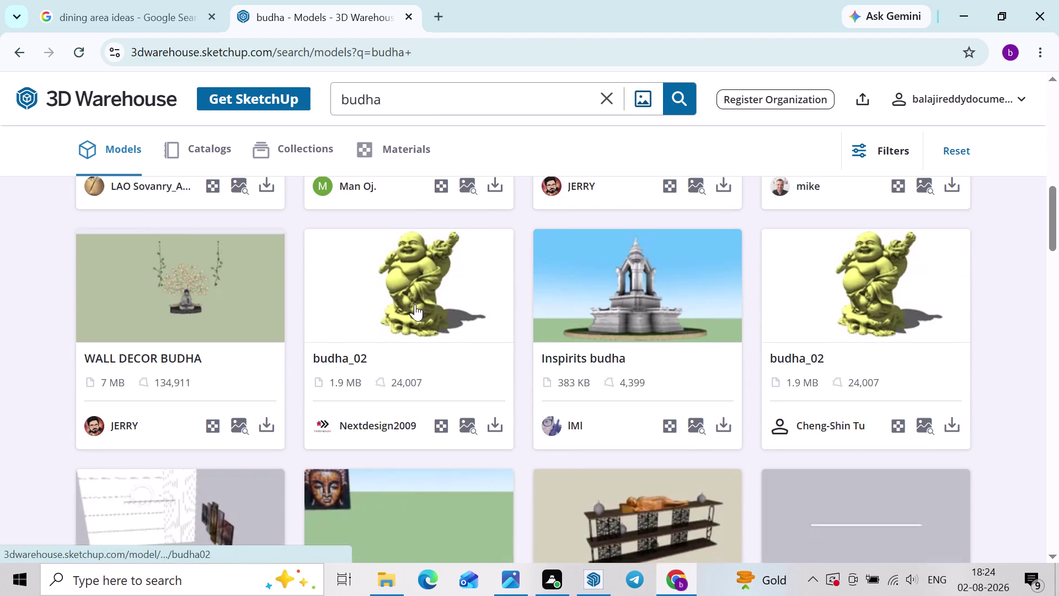
scroll(down, 3)
scroll(up, 3)
scroll(down, 3)
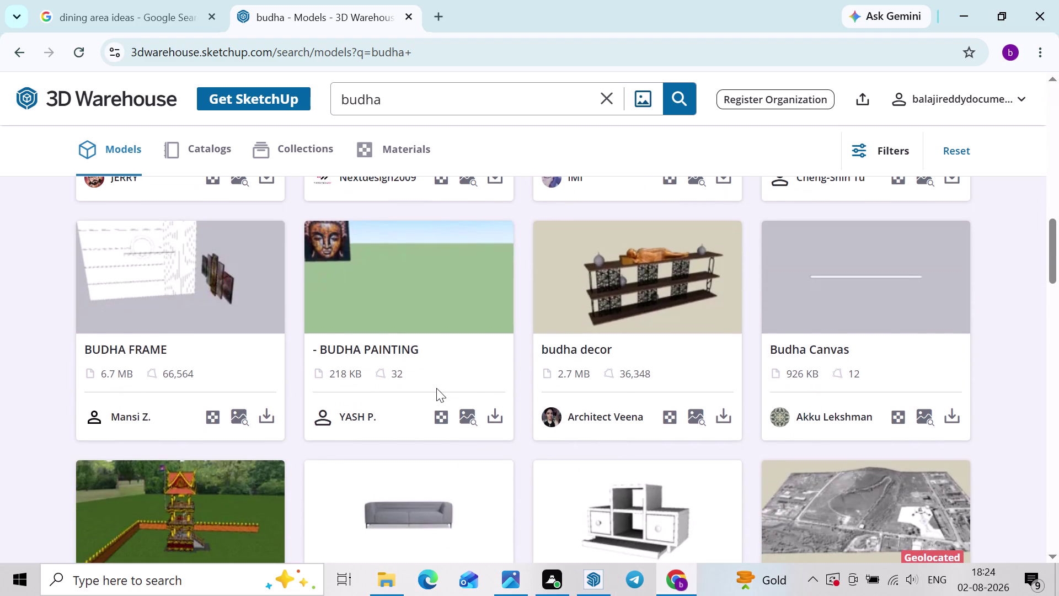
key(alt+Tab)
Close the Chaos Cosmos asset library window.
scroll(down, 3)
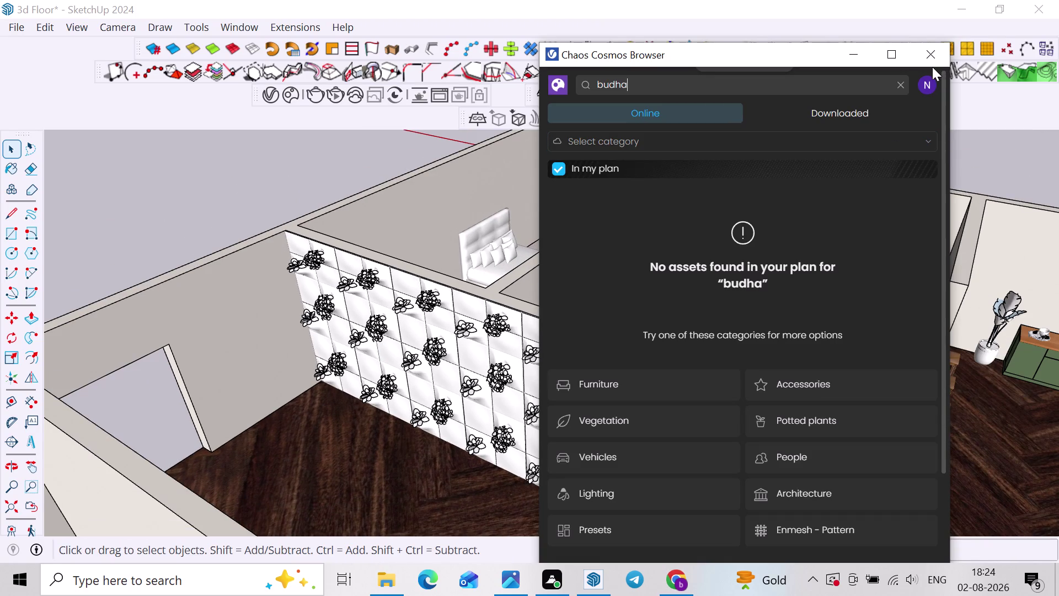
click(932, 67)
scroll(down, 3)
click(938, 57)
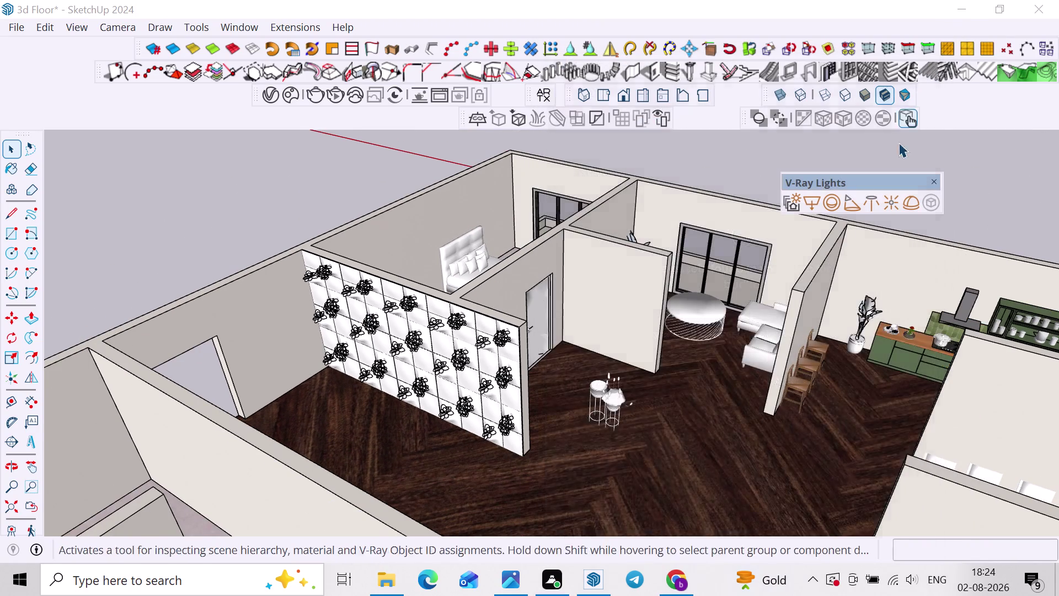
scroll(down, 3)
Orbit to the kitchen and dining area, then cycle open windows with Alt+Tab.
middle_drag(725, 392, 833, 394)
scroll(up, 3)
middle_drag(777, 302, 521, 338)
scroll(down, 3)
middle_drag(562, 382, 741, 490)
scroll(up, 3)
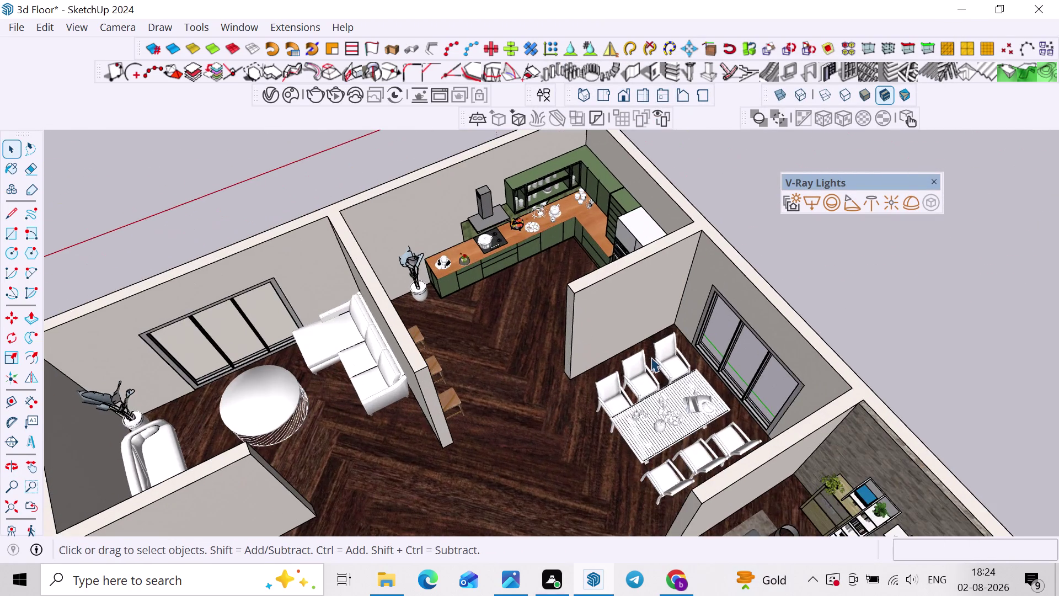
middle_drag(649, 358, 641, 310)
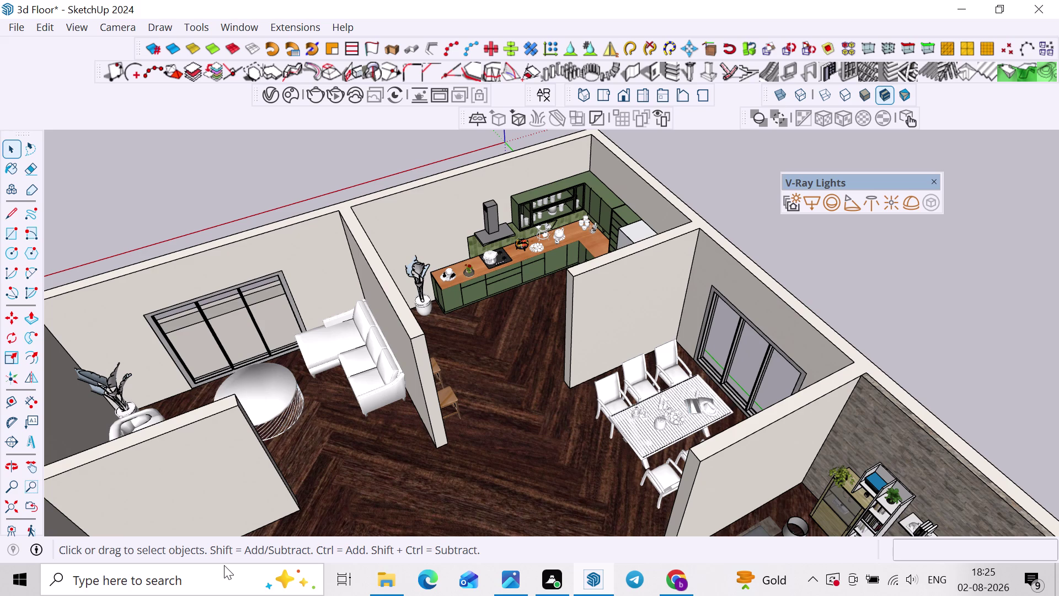
key(alt+Tab)
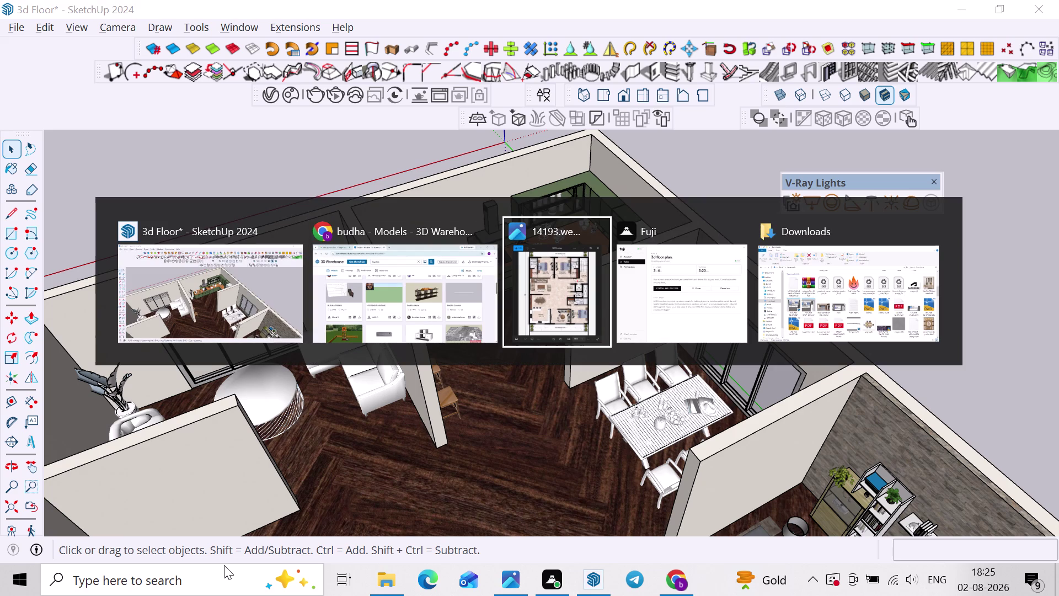